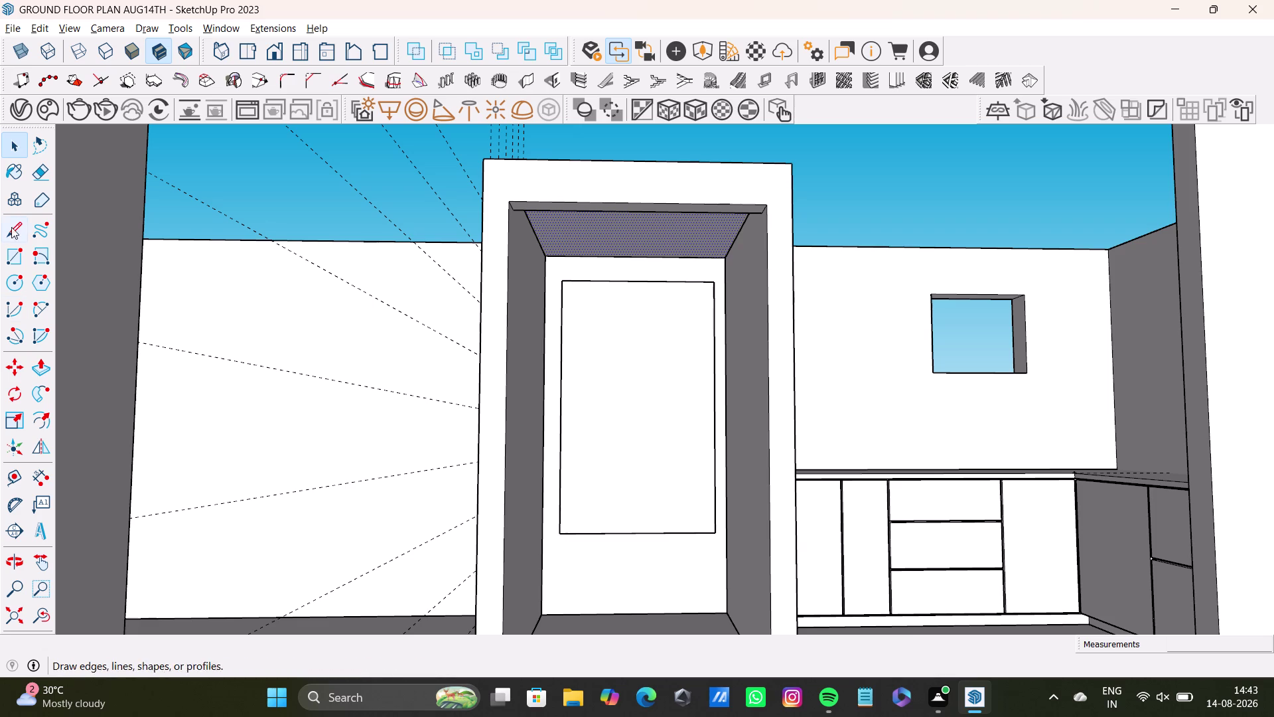
Cancel a stray rectangle and zoom in on the inset door panel.
click(10, 254)
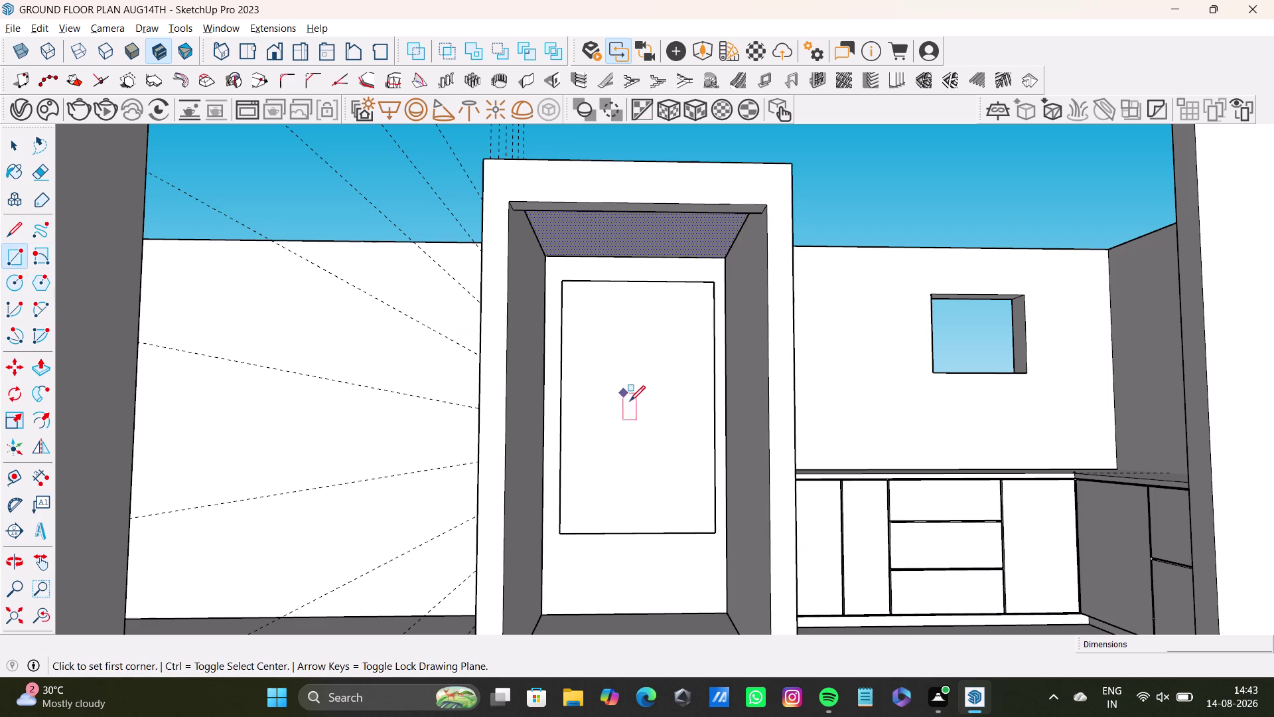
click(627, 399)
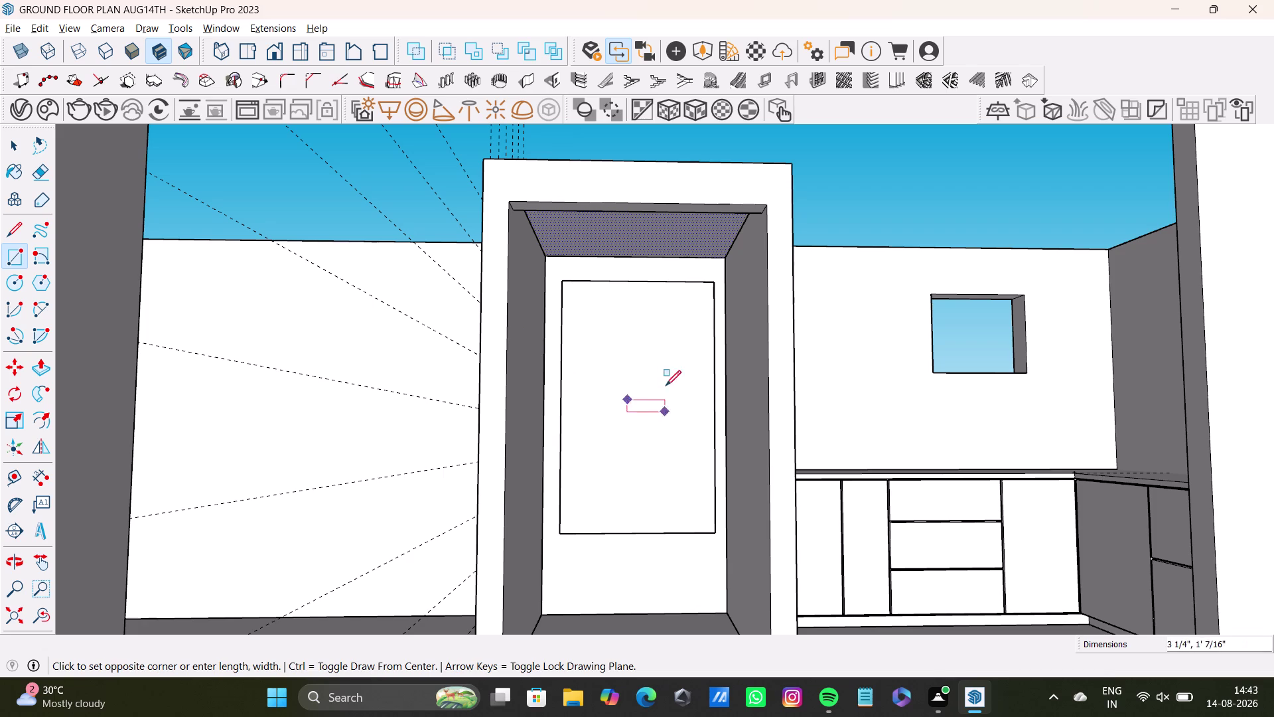
key(space)
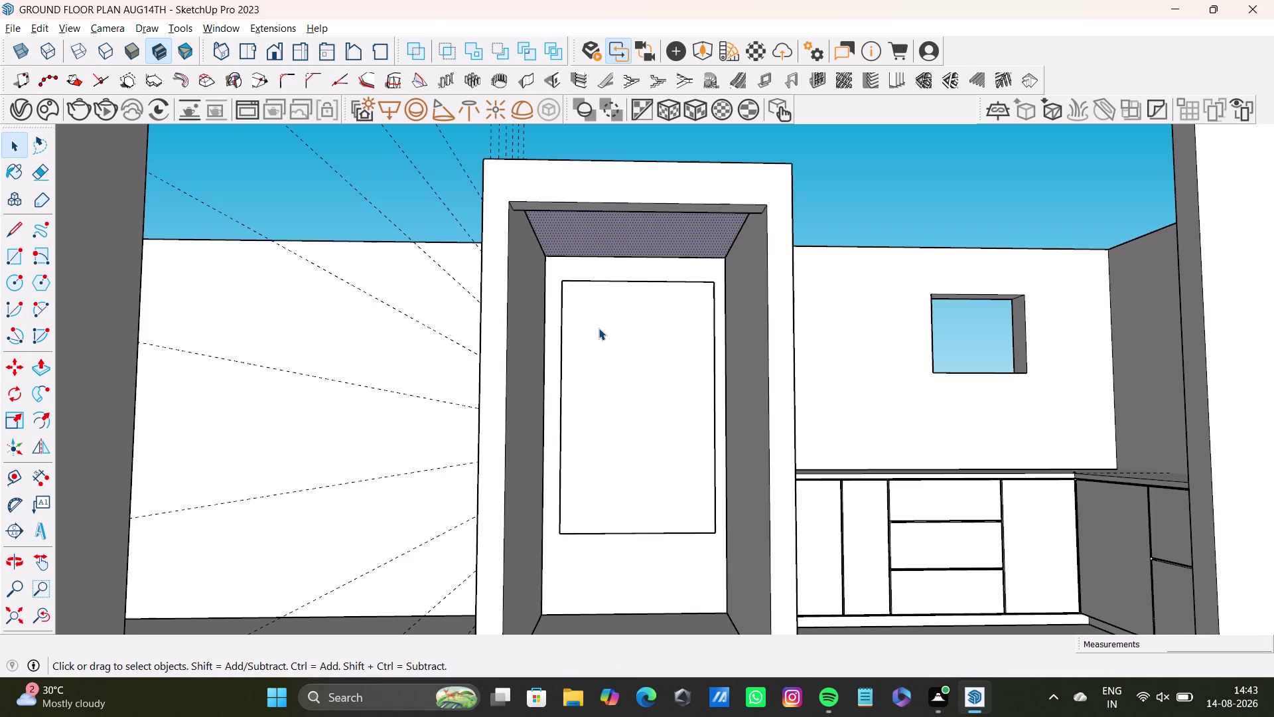
middle_drag(564, 302, 519, 345)
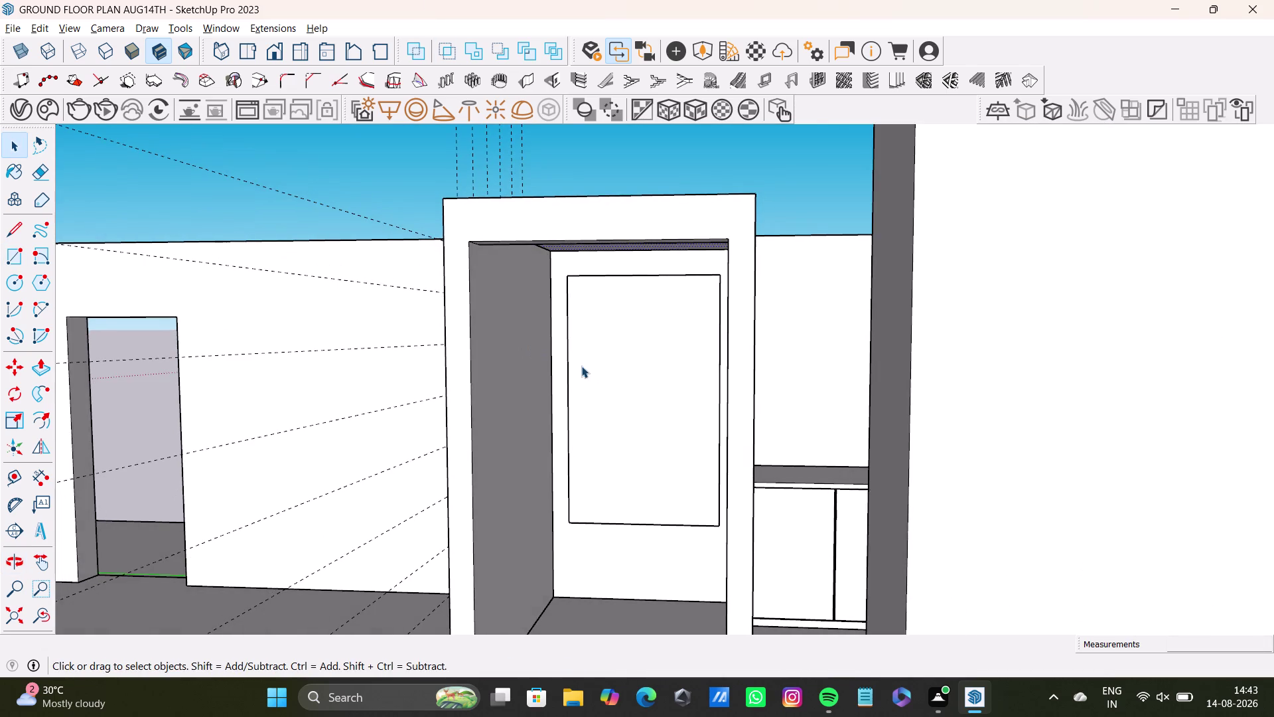
scroll(up, 3)
middle_drag(588, 373, 600, 336)
middle_drag(666, 376, 704, 300)
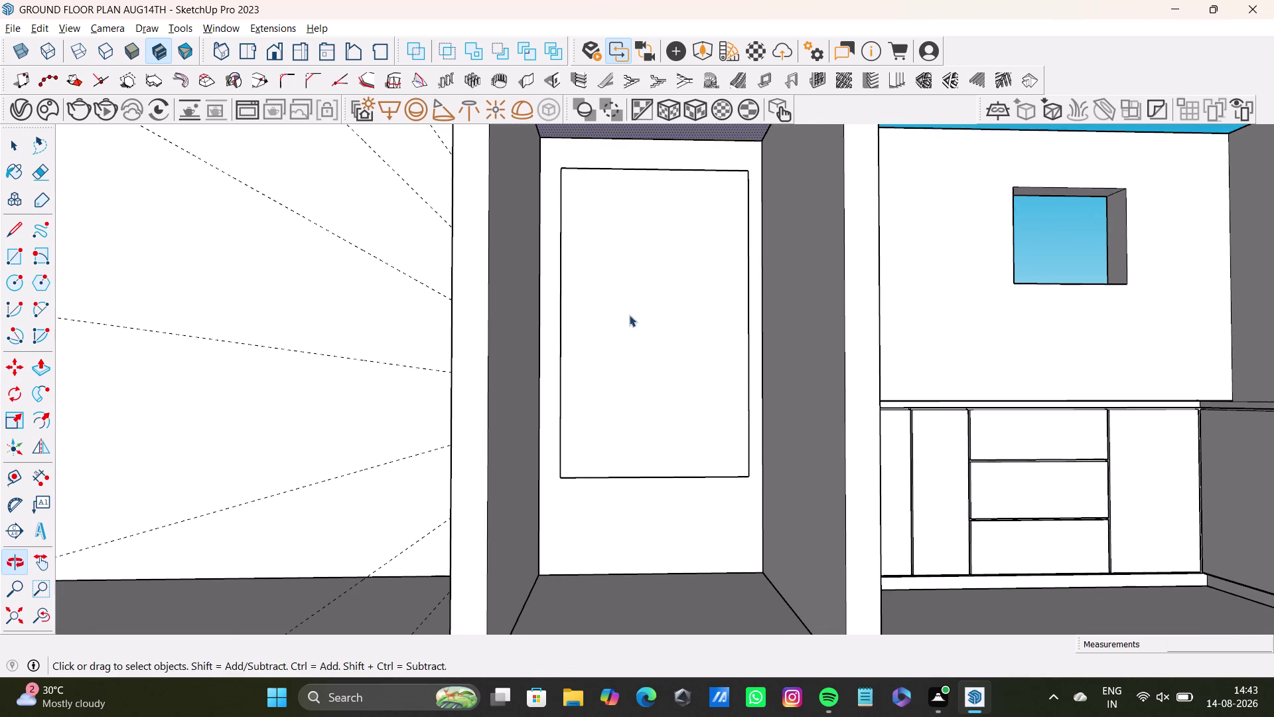
Try a first 2 Point Arc across the panel's top-left corner, then undo it.
click(19, 264)
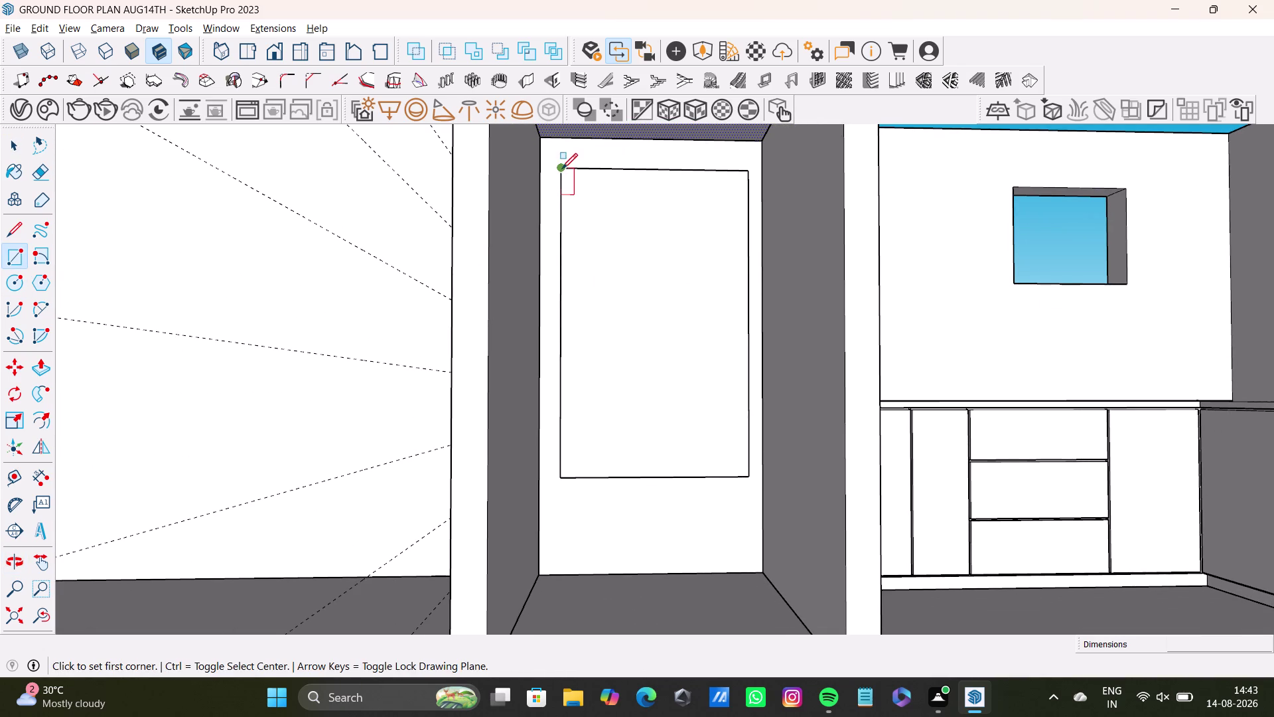
key(space)
click(39, 307)
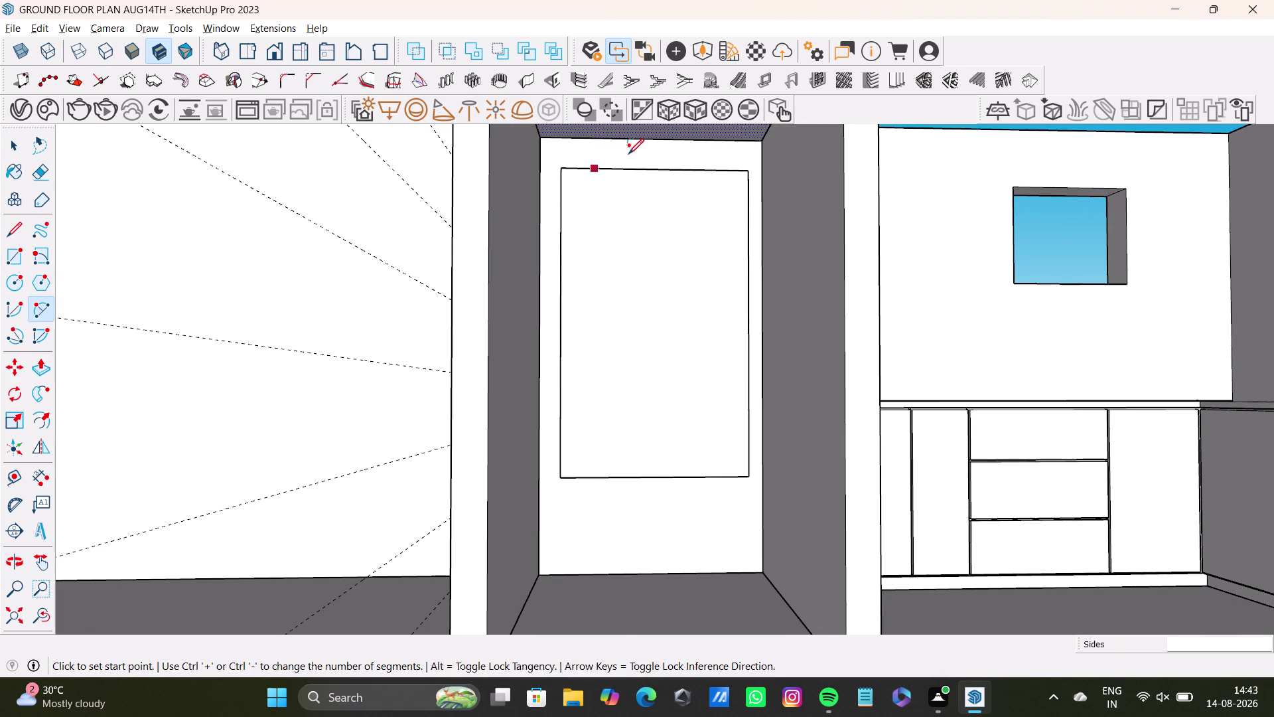
click(599, 170)
click(564, 217)
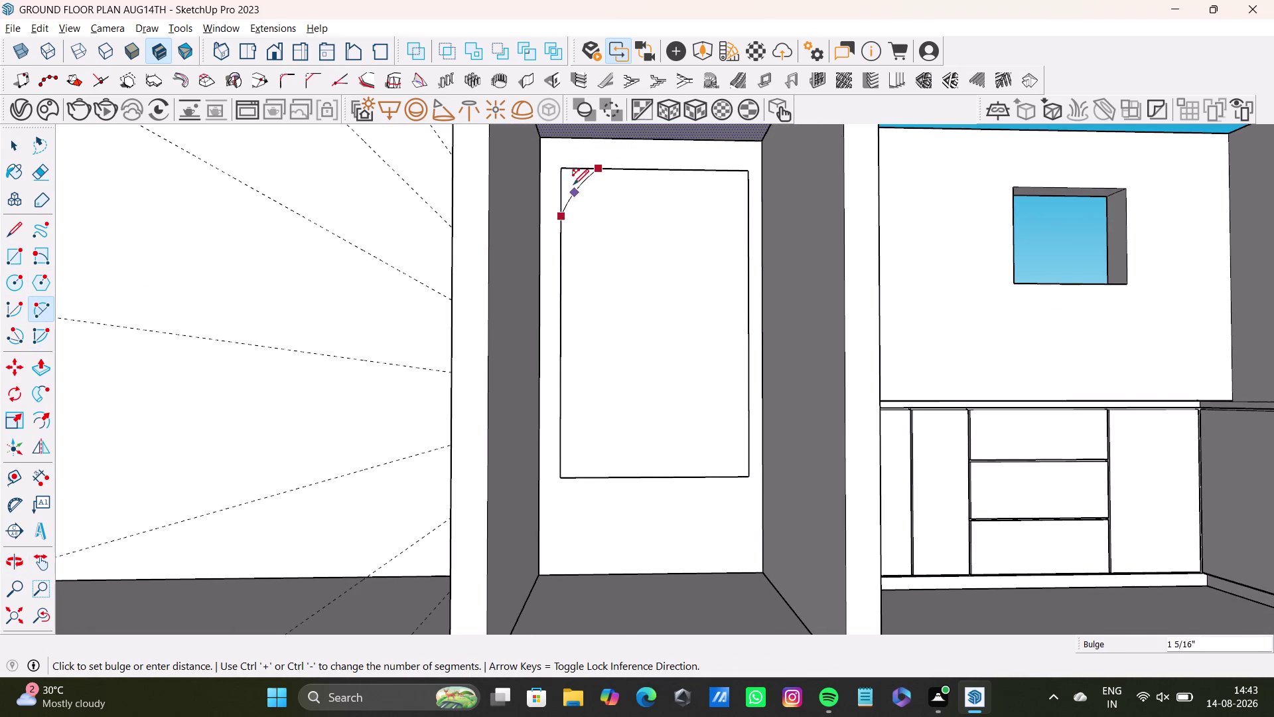
click(574, 185)
key(space)
key(ctrl+z)
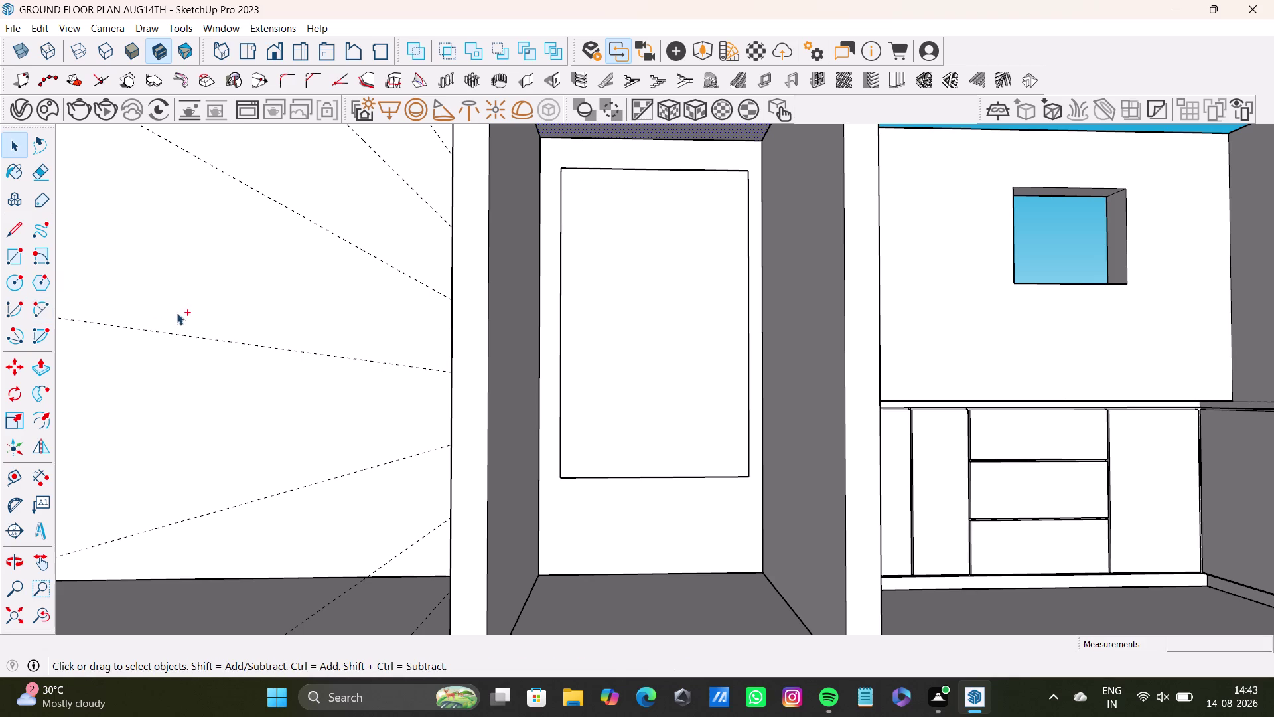
Draw a larger top-left corner arc and try a top-right one, then undo the oversized arc.
click(39, 308)
click(623, 171)
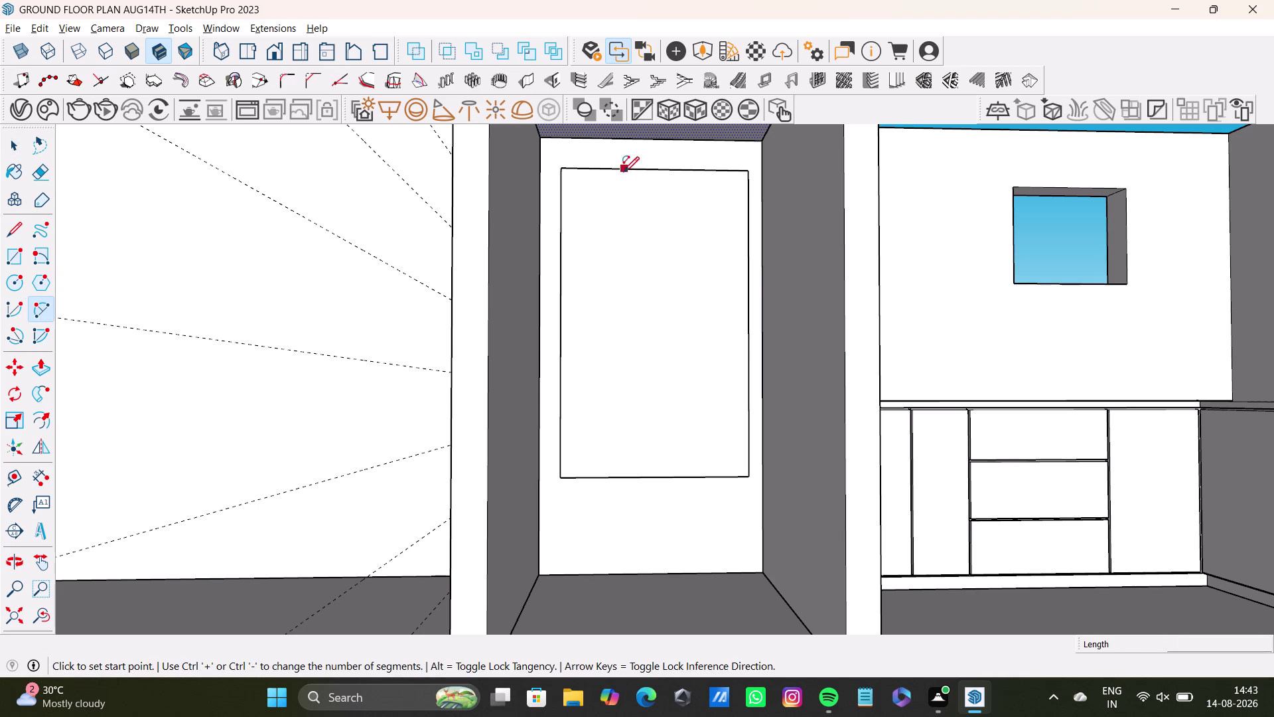
click(564, 232)
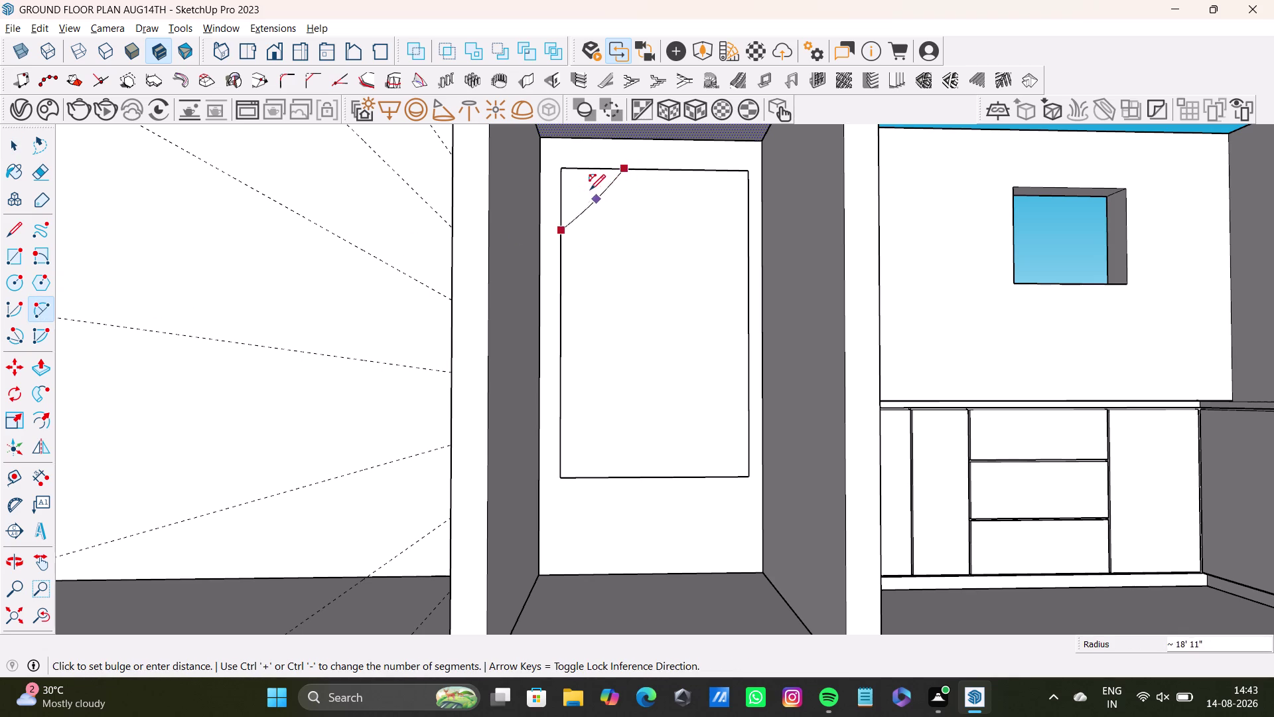
click(583, 187)
key(space)
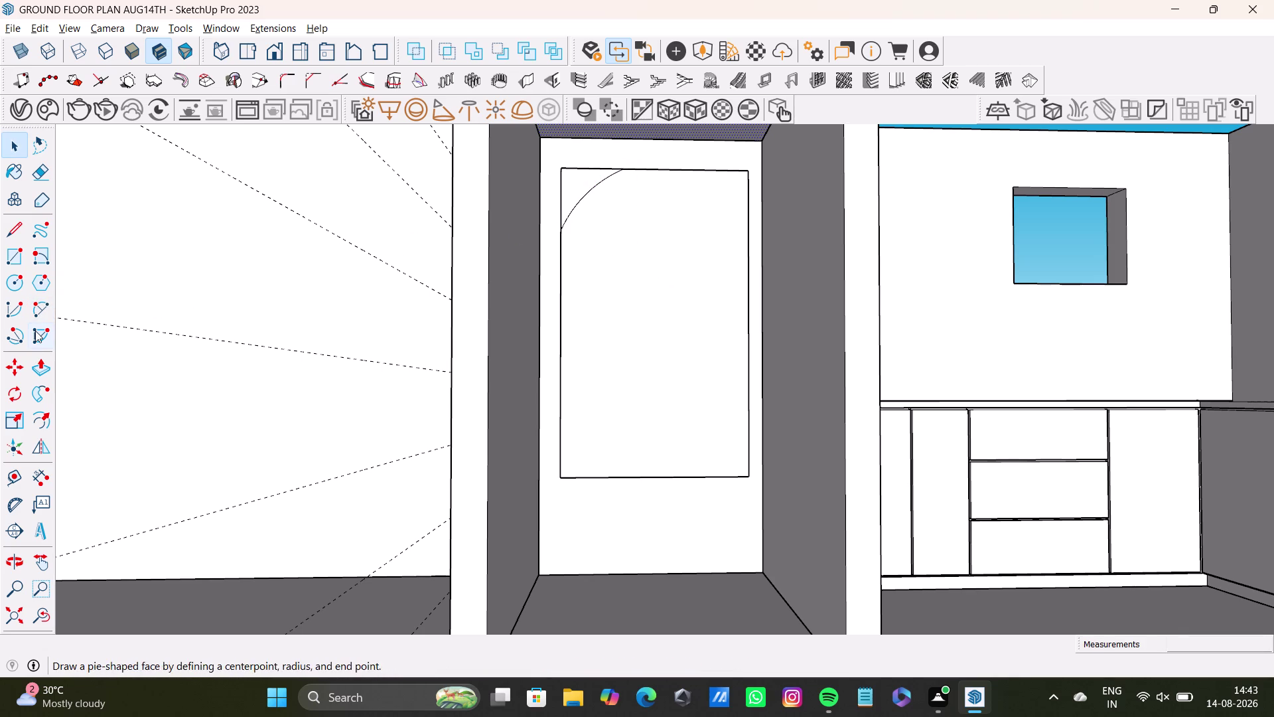
click(35, 304)
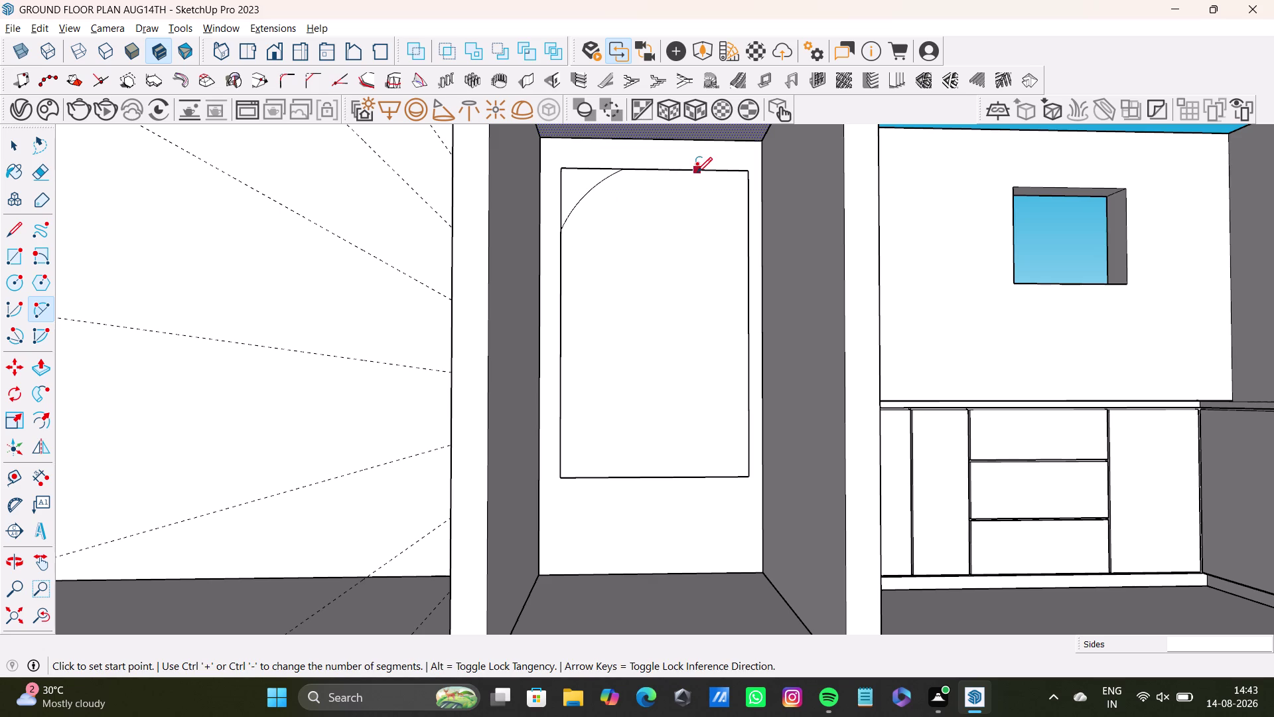
click(689, 173)
click(747, 238)
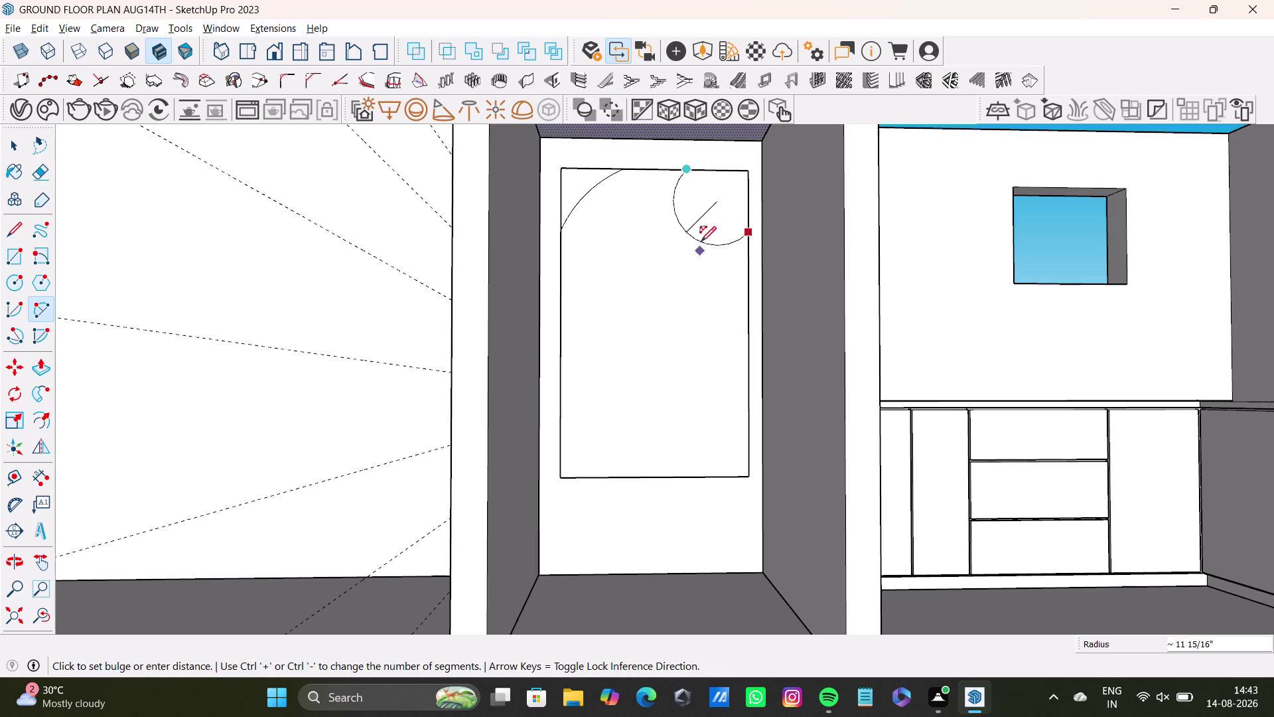
key(space)
key(ctrl+z)
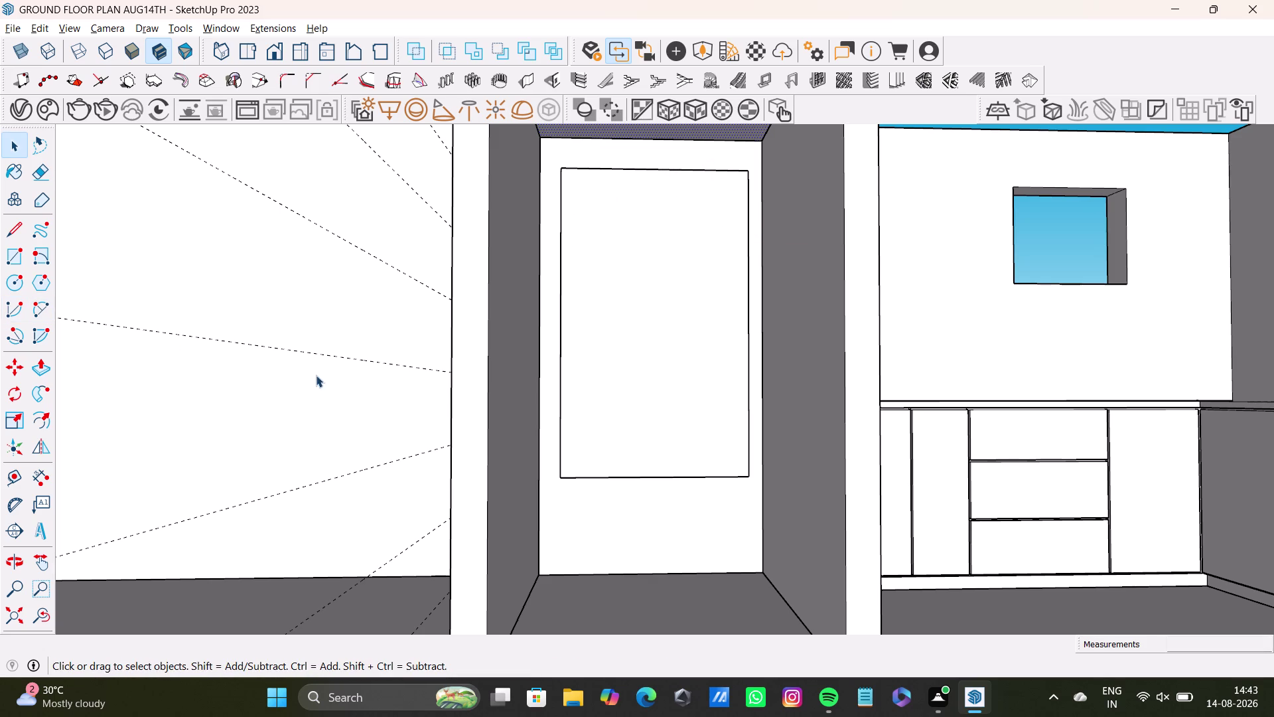
Draw a smaller arc just below the panel's top-left corner.
click(43, 306)
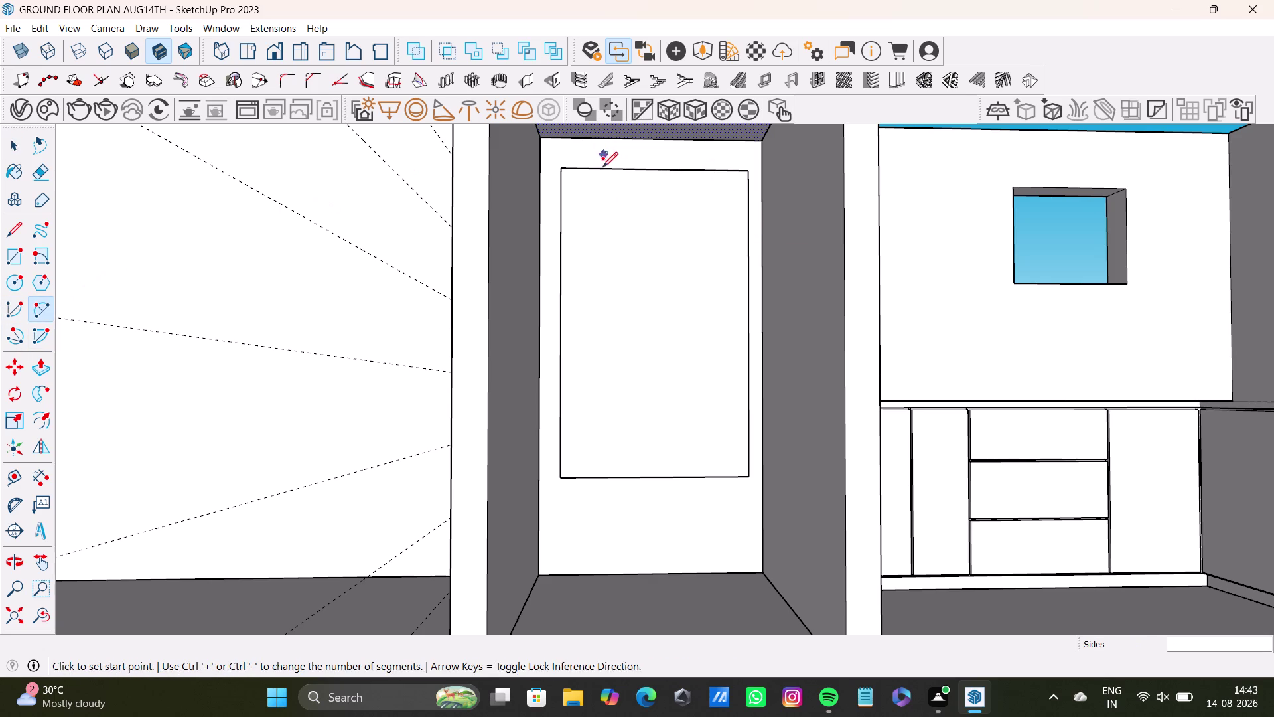
click(588, 170)
click(560, 202)
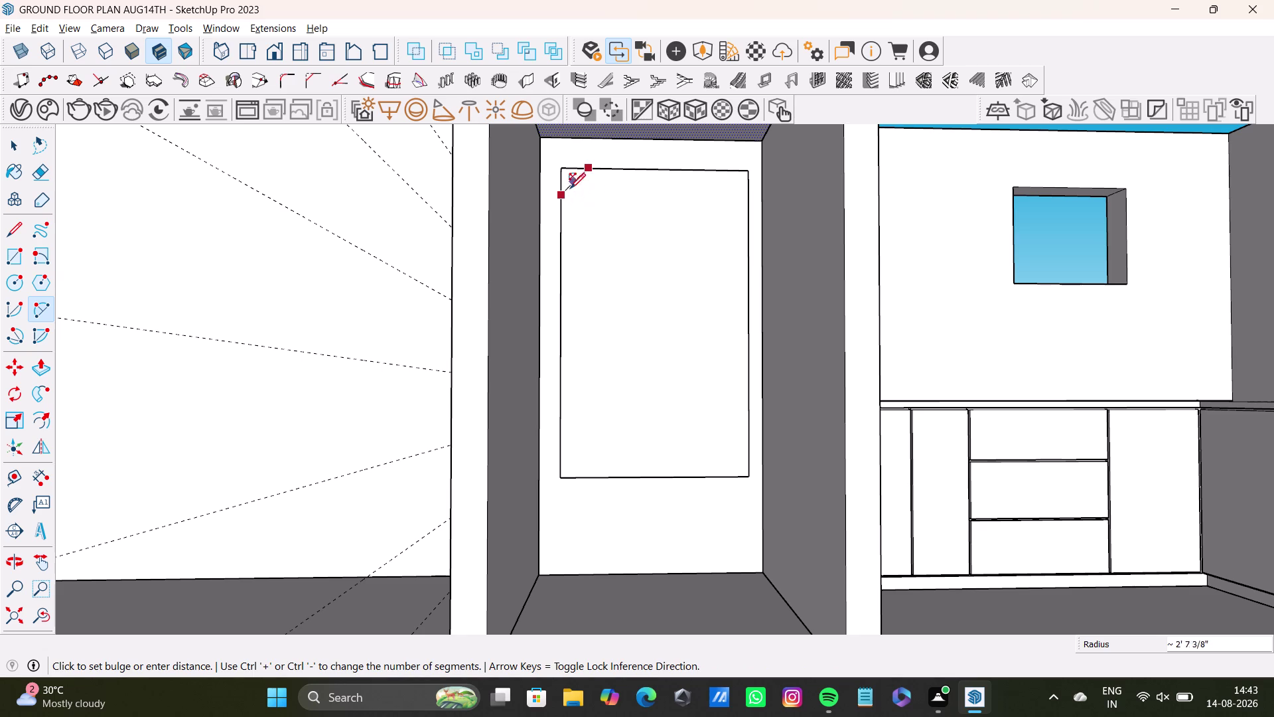
click(565, 186)
key(space)
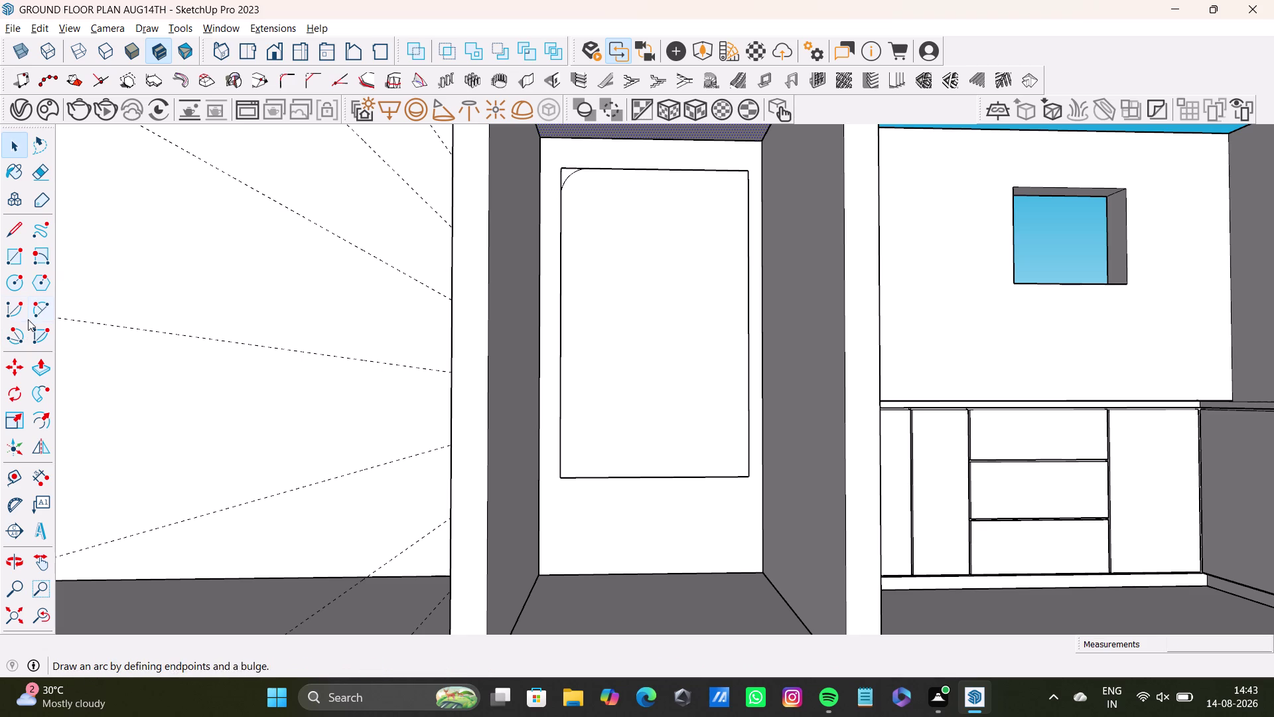
Try an arc at the panel's top-right corner and cancel it.
click(31, 317)
click(714, 170)
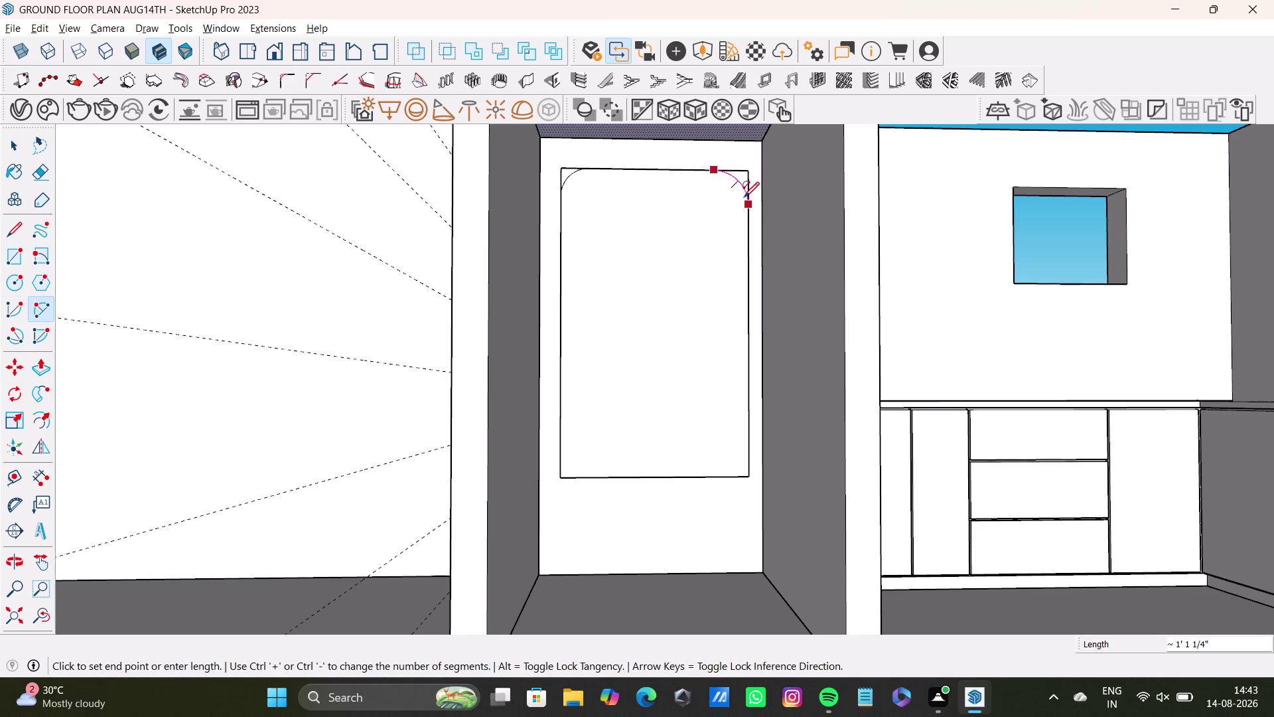
click(746, 198)
key(space)
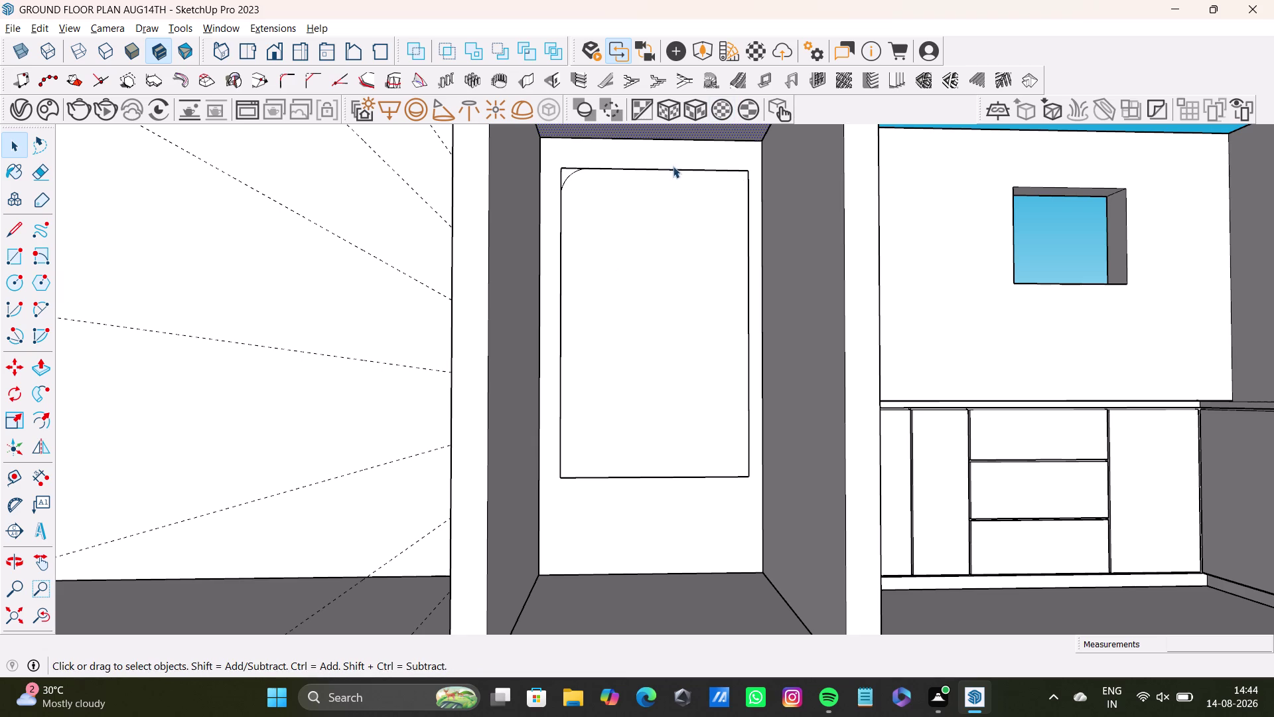
scroll(up, 3)
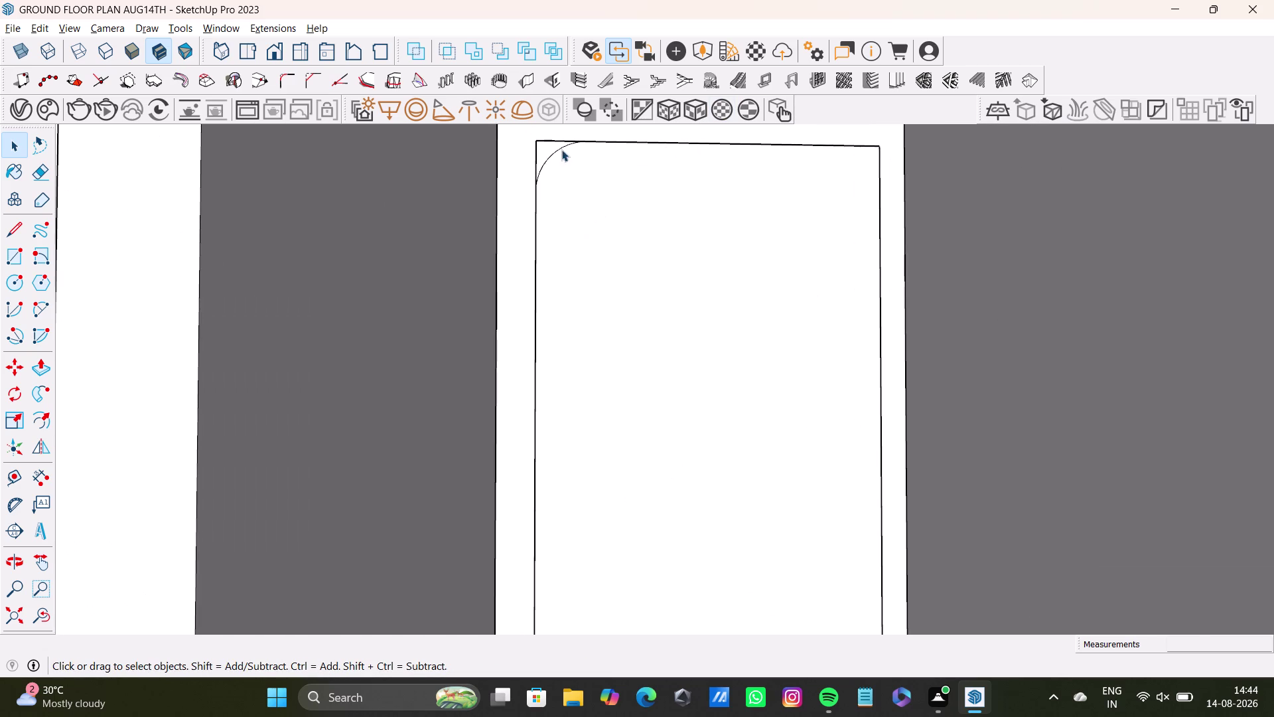
Delete the small corner arc and re-centre the view on the doorway niche.
click(556, 153)
key(Delete)
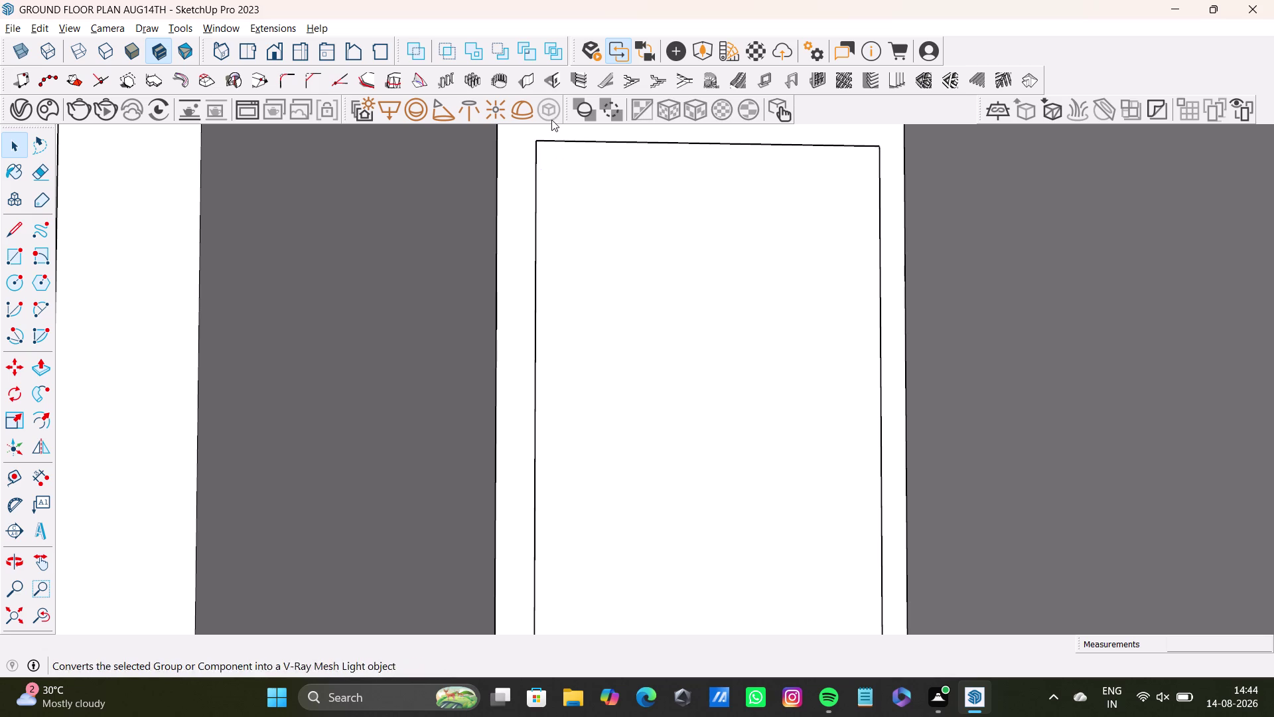
scroll(down, 3)
middle_drag(302, 416, 325, 316)
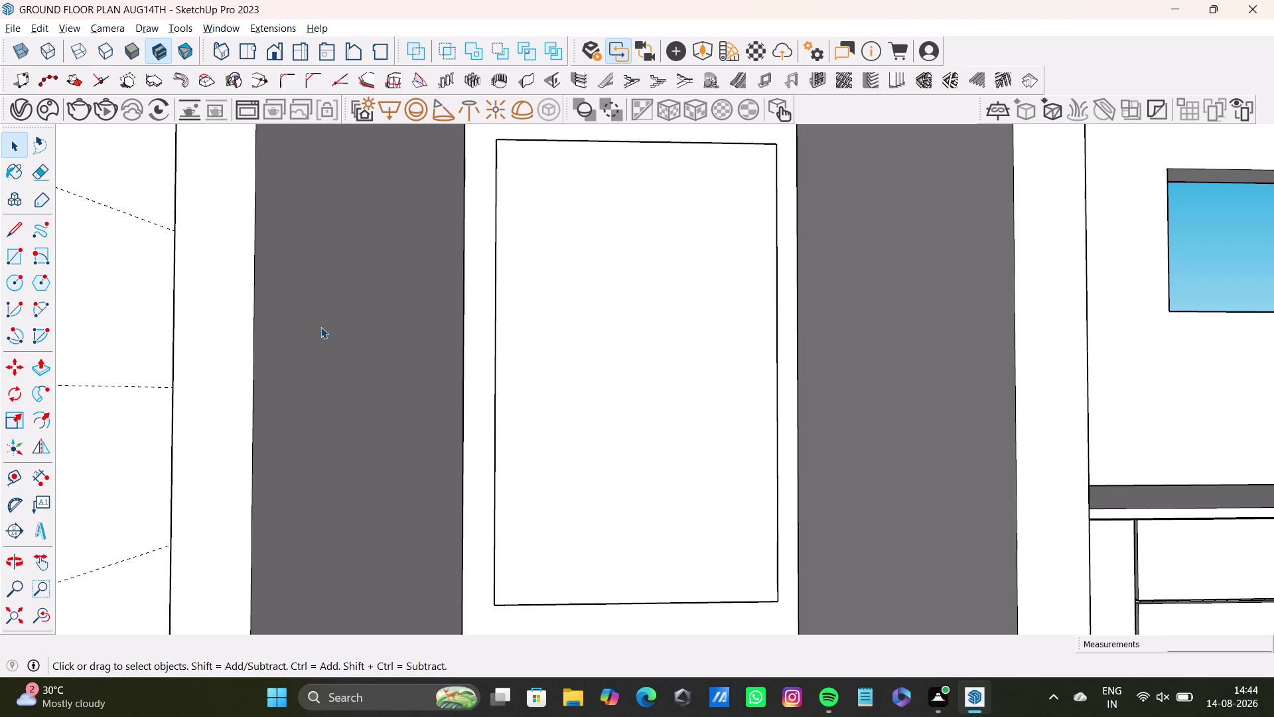
scroll(down, 3)
scroll(down, 3)
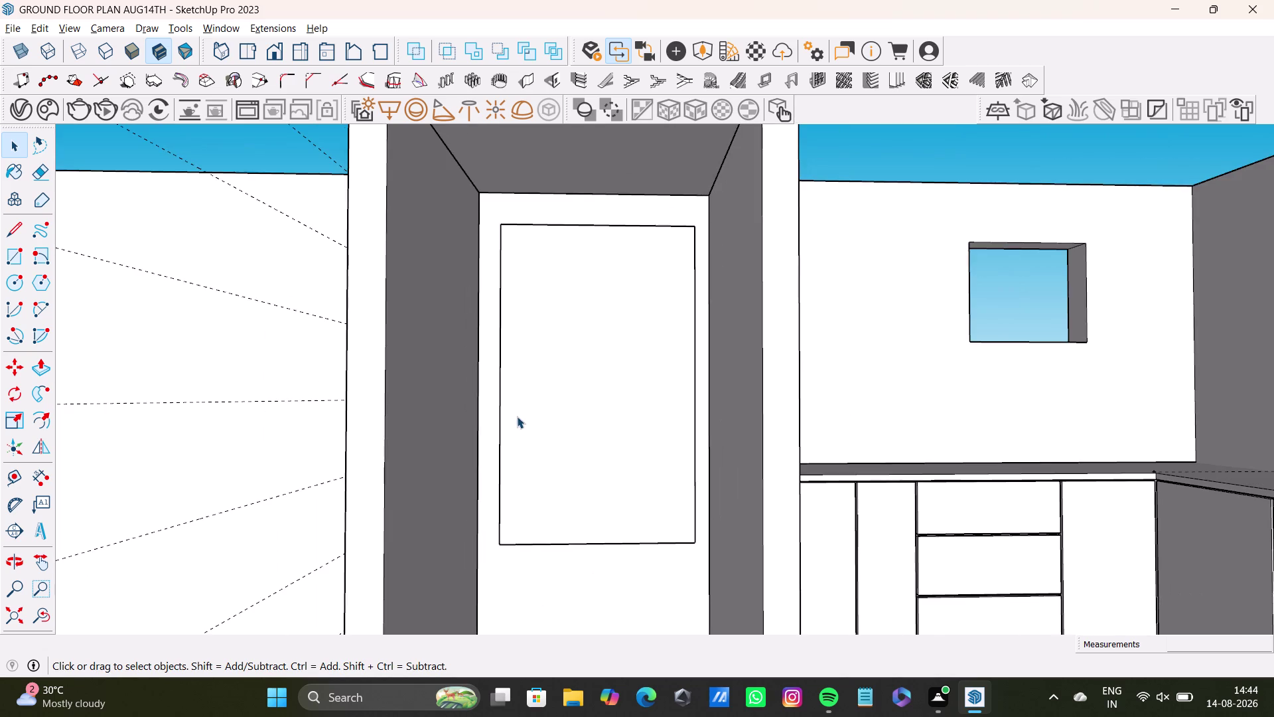
middle_drag(517, 416, 498, 421)
scroll(down, 3)
middle_drag(514, 425, 536, 435)
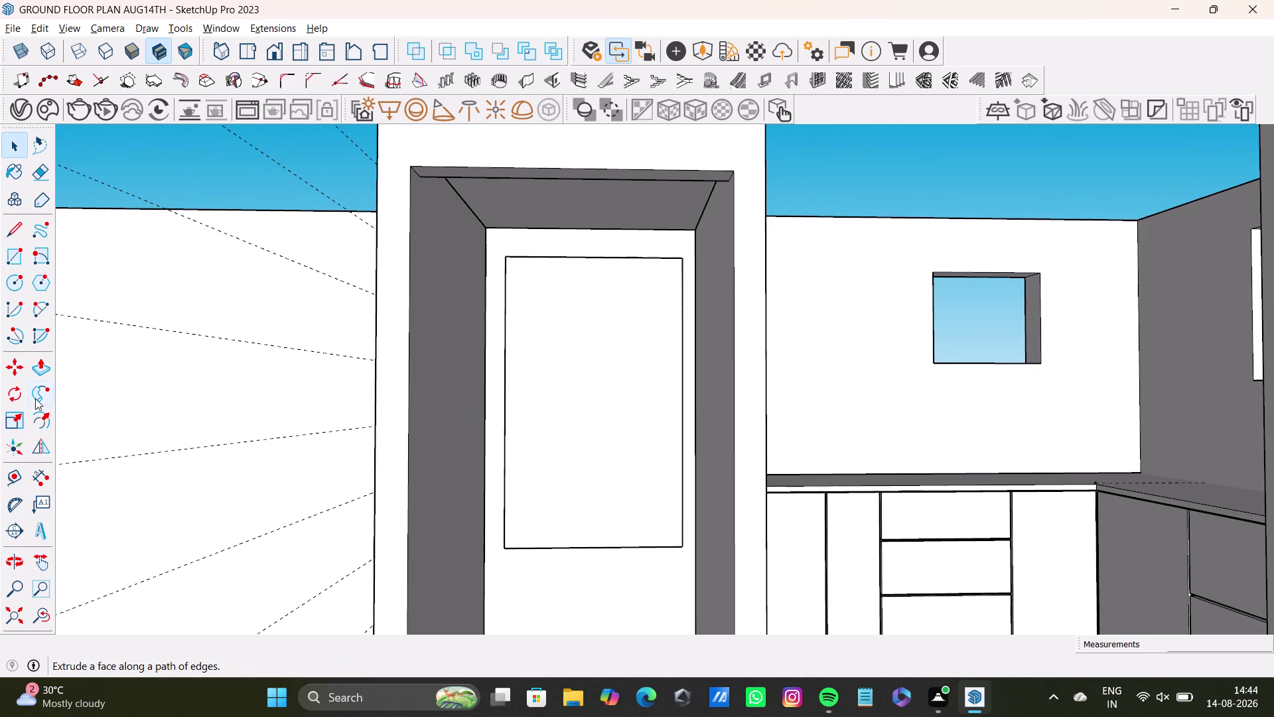
Offset the inset door panel's edges inward to create a framed border.
click(38, 421)
click(569, 407)
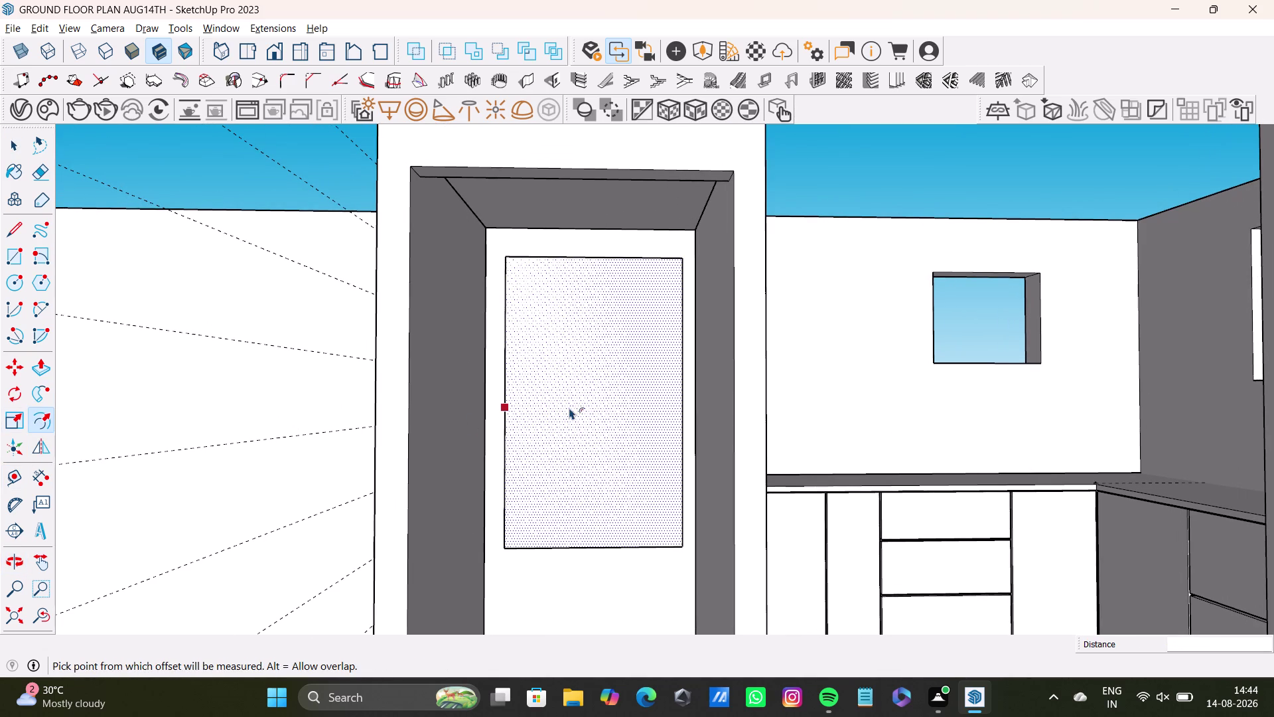
click(529, 460)
key(space)
Orbit and zoom to look up into the niche interior above the panel.
middle_drag(567, 484, 578, 501)
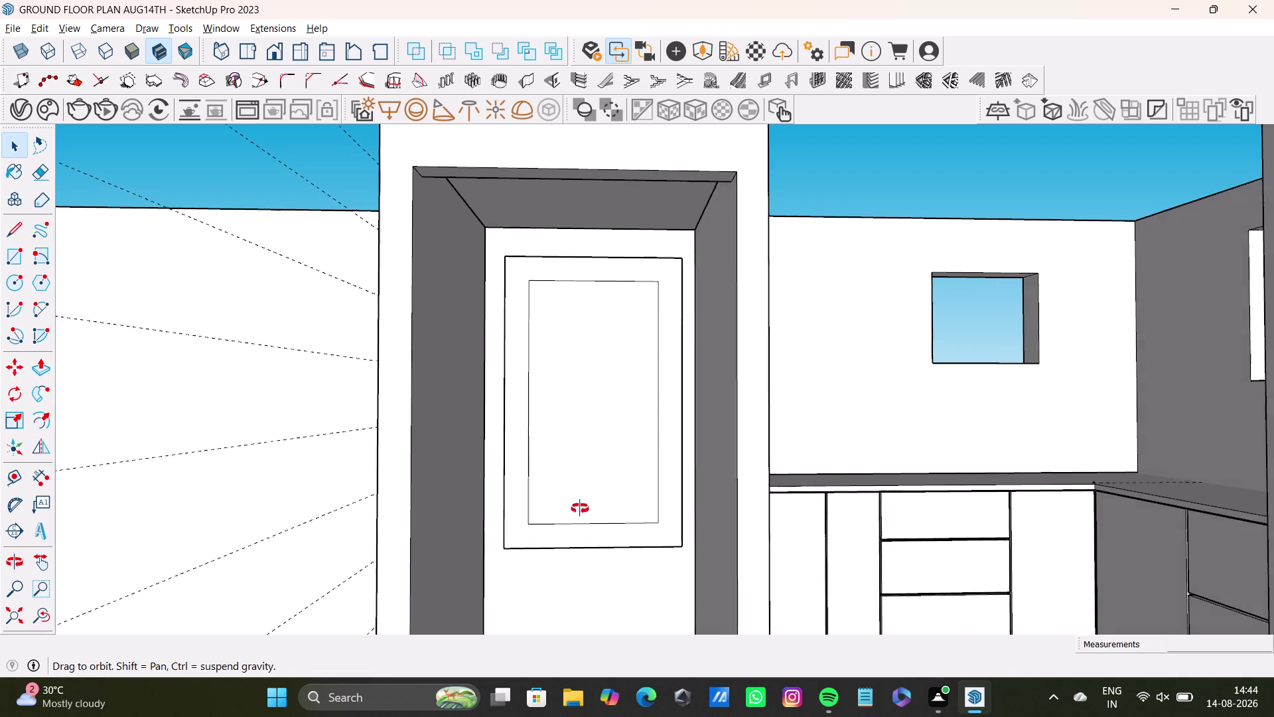
middle_drag(578, 500, 585, 570)
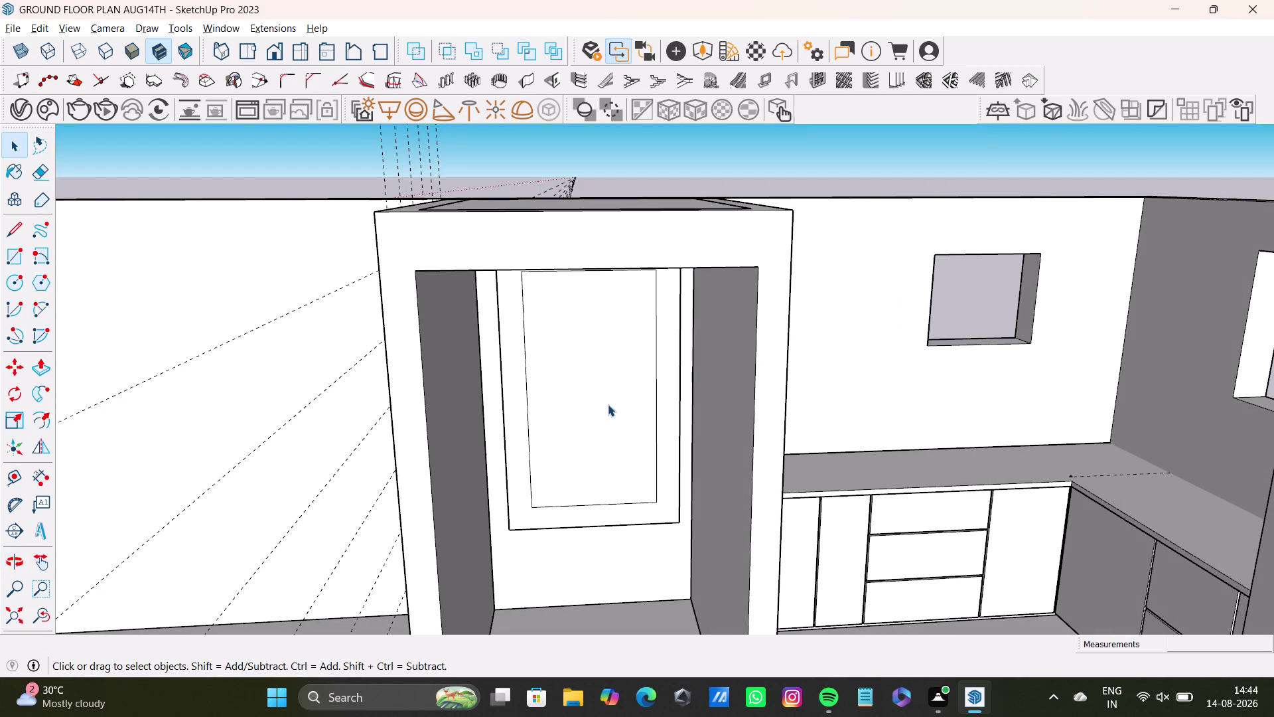
key(space)
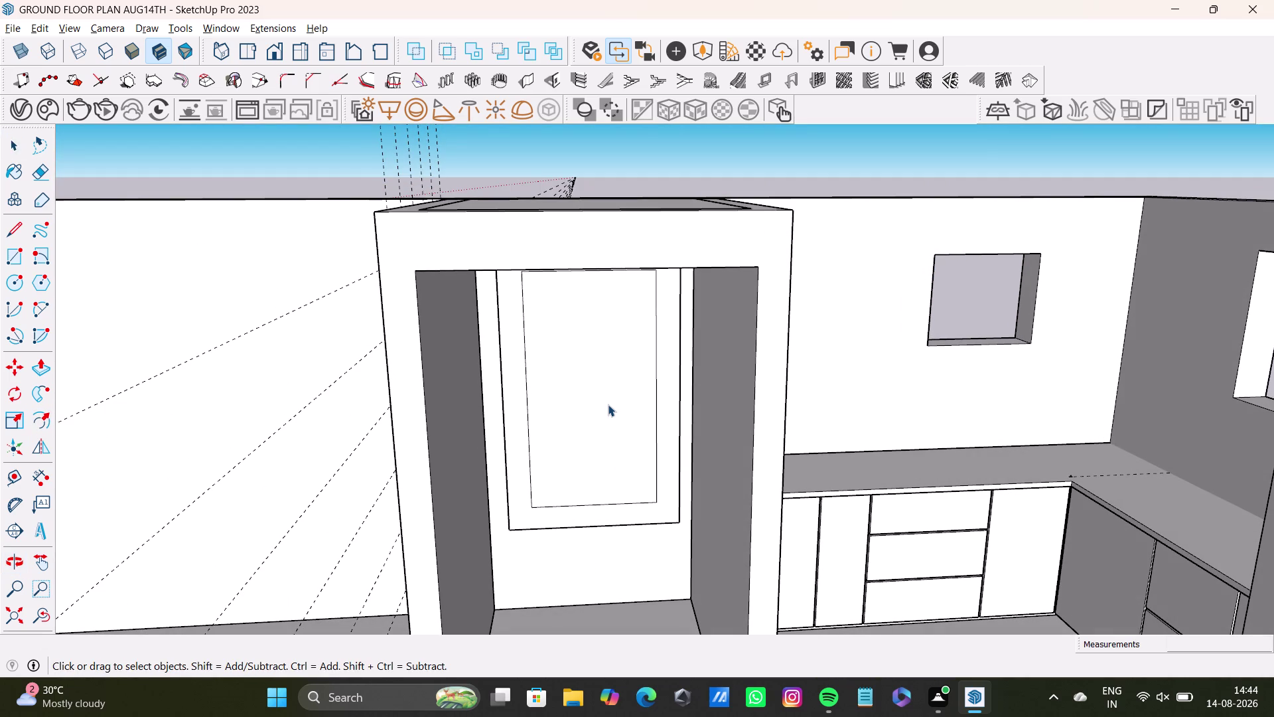
scroll(down, 3)
middle_drag(611, 515, 611, 594)
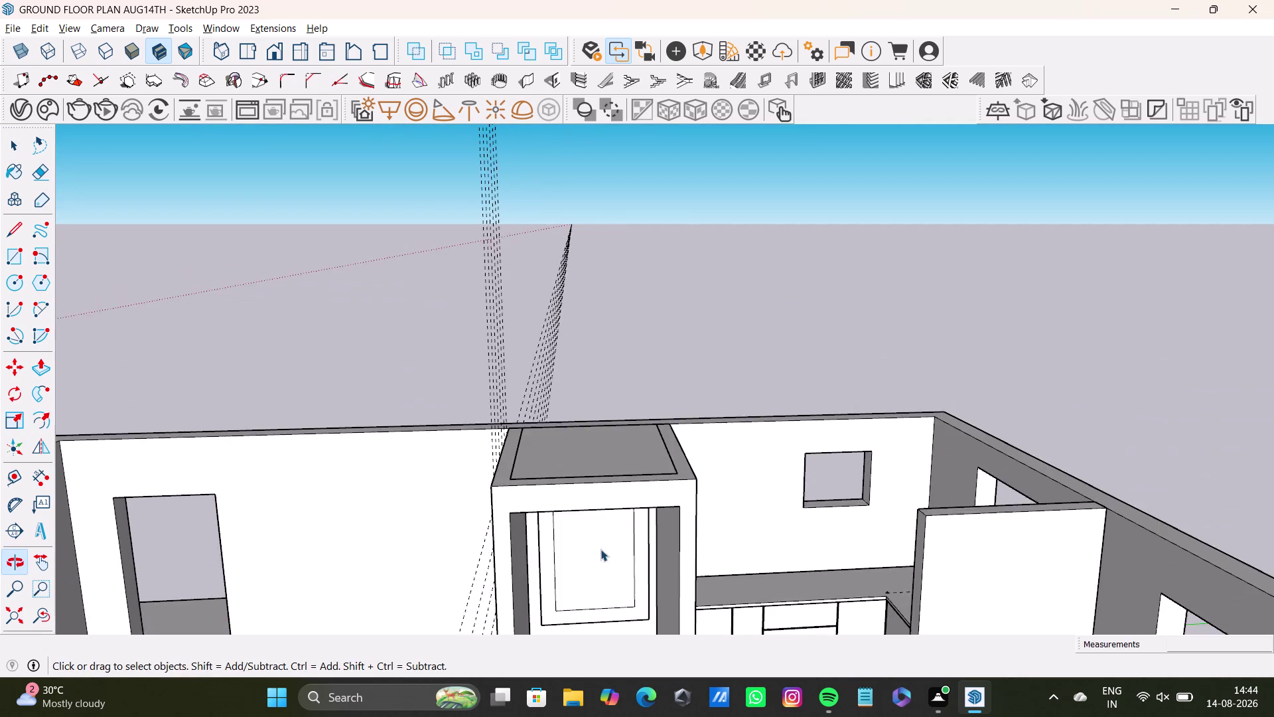
scroll(up, 3)
middle_drag(596, 511, 590, 397)
scroll(up, 3)
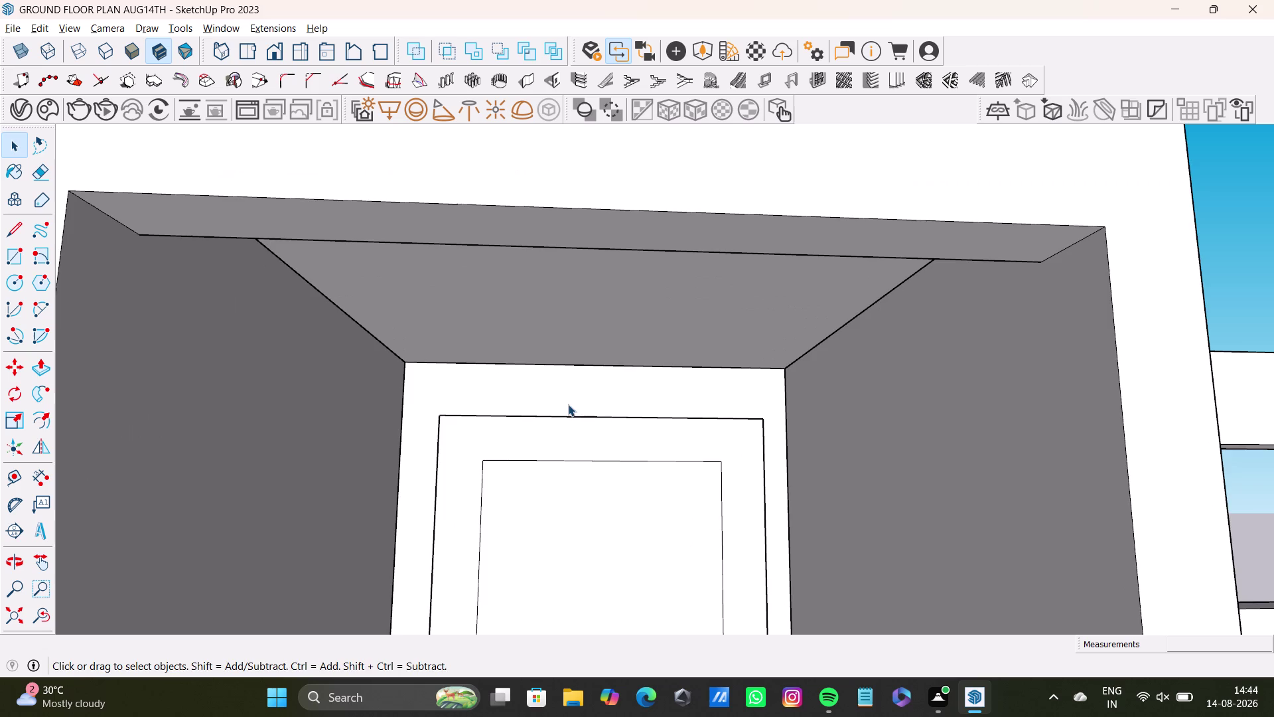
Draw a thin rectangle across the top of the niche's back wall.
middle_drag(568, 404, 587, 379)
click(11, 257)
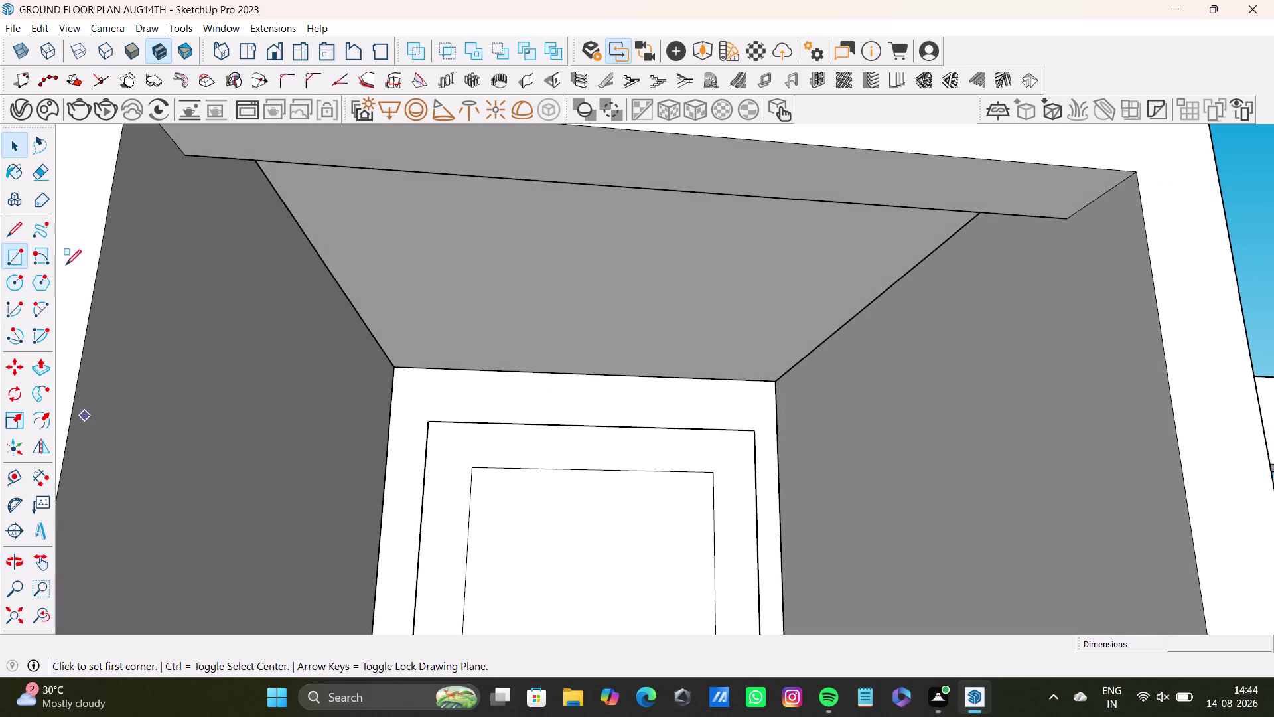
drag(414, 376, 439, 377)
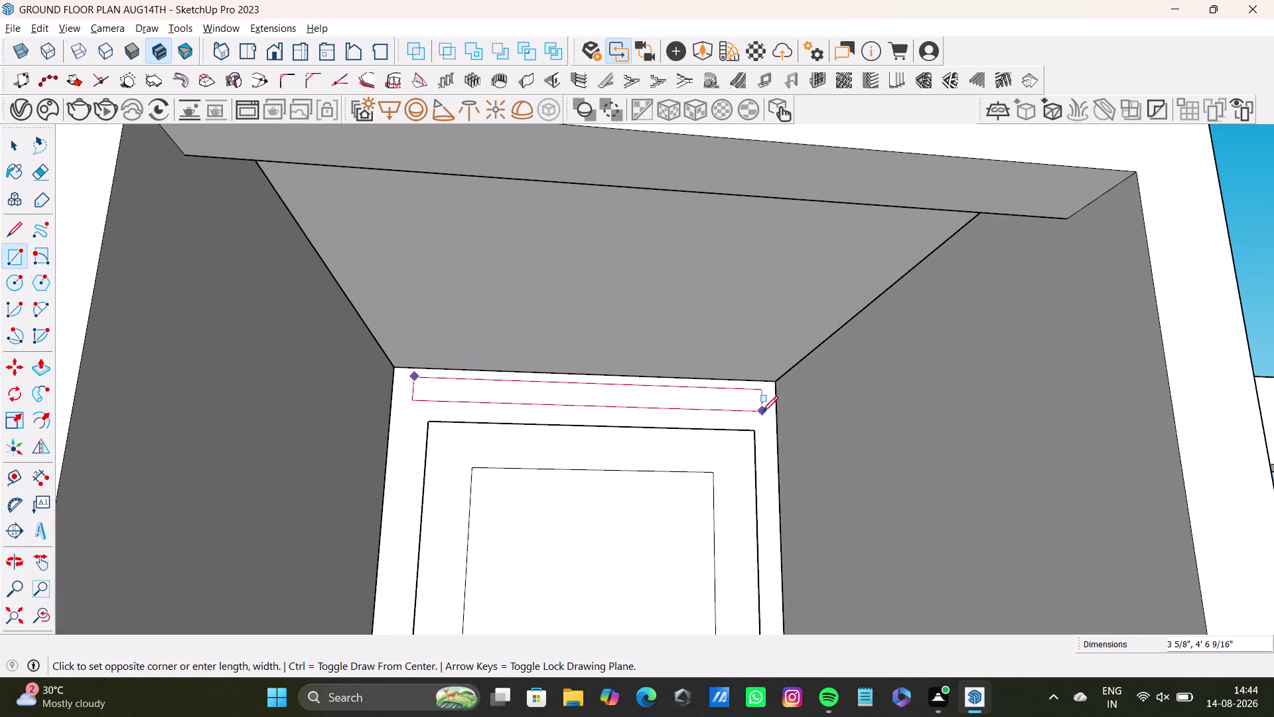
click(763, 412)
key(space)
click(514, 387)
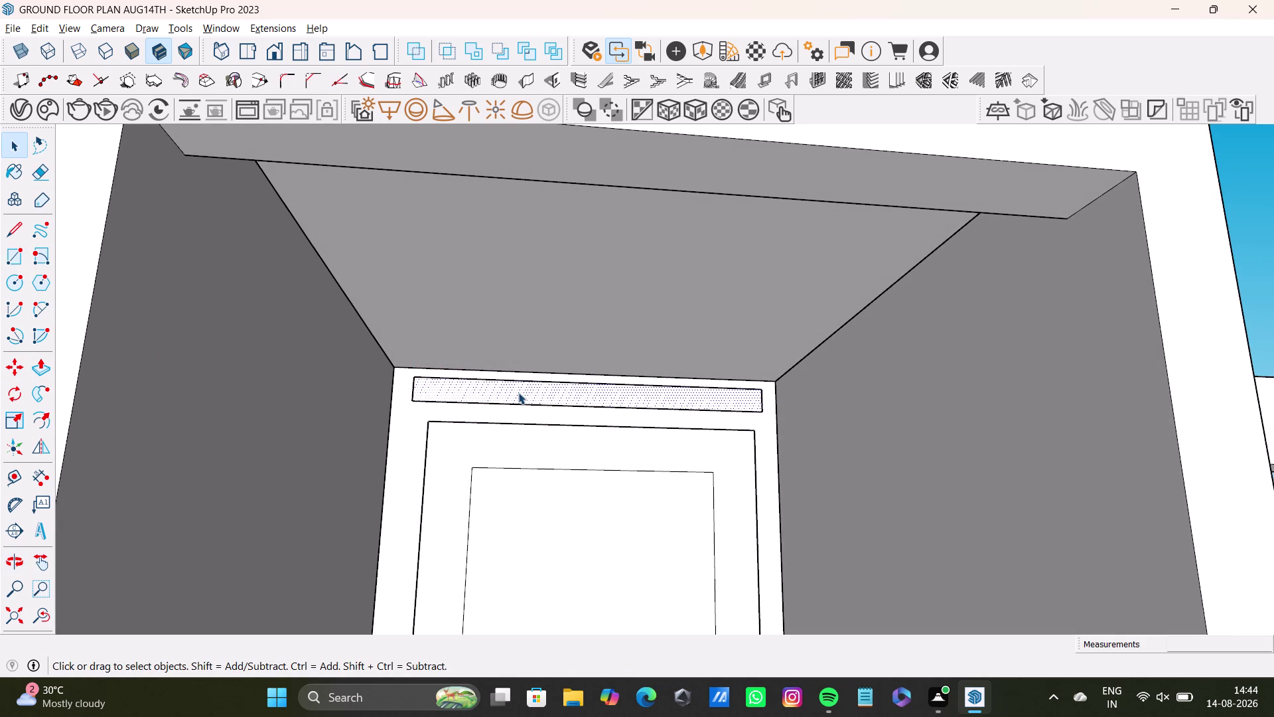
Push/Pull the thin strip outward from the wall, then undo that extrusion.
key(p)
drag(518, 392, 552, 399)
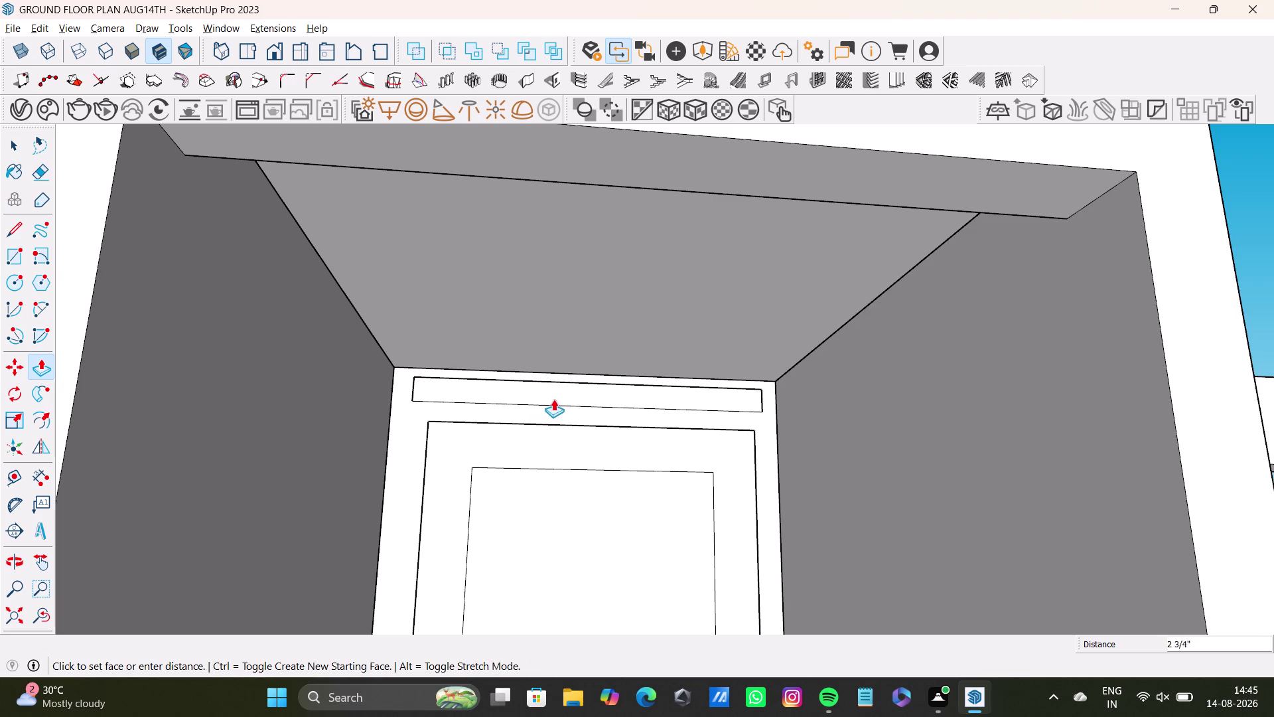
drag(552, 398, 568, 400)
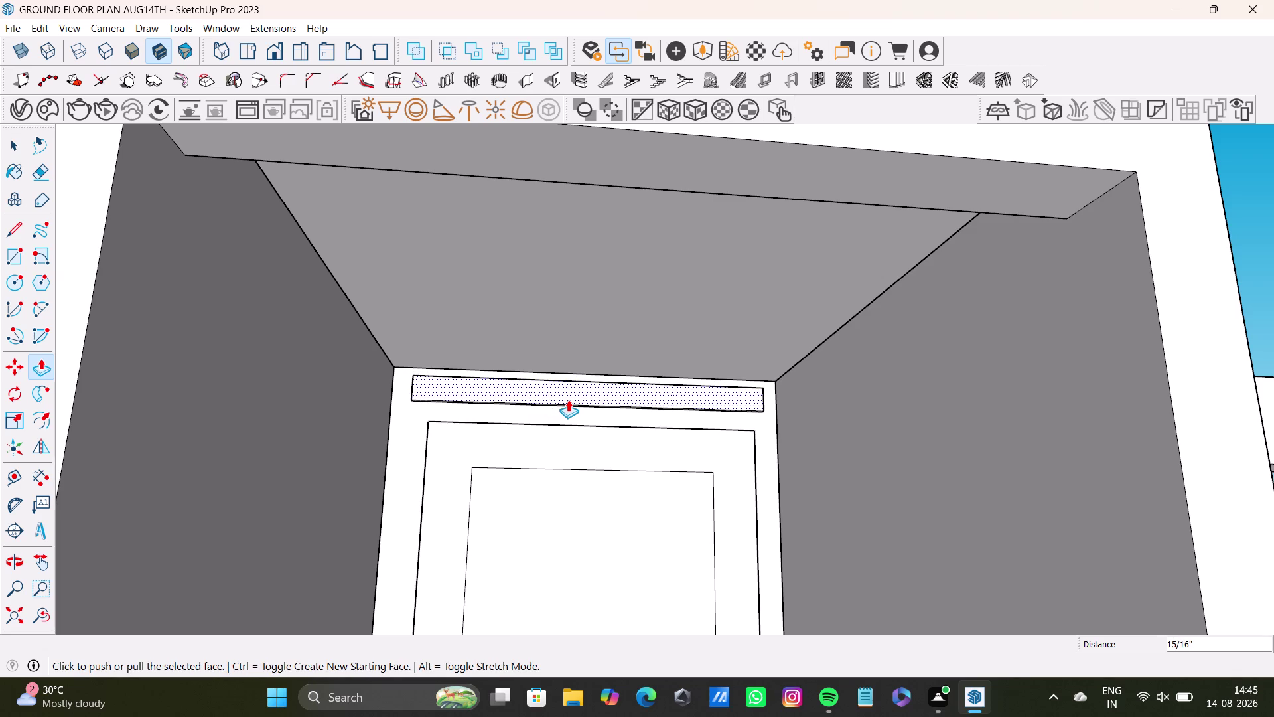
middle_drag(570, 425, 568, 465)
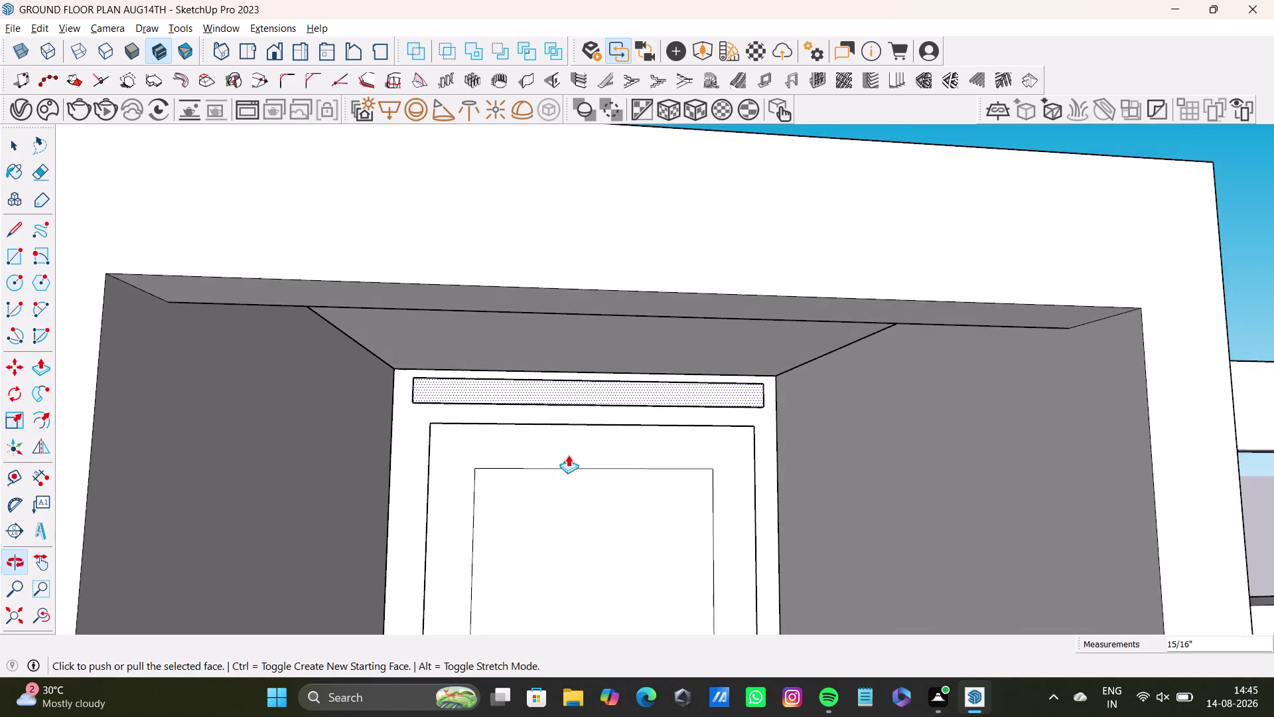
scroll(up, 3)
middle_drag(596, 425, 520, 424)
scroll(up, 3)
drag(594, 373, 455, 398)
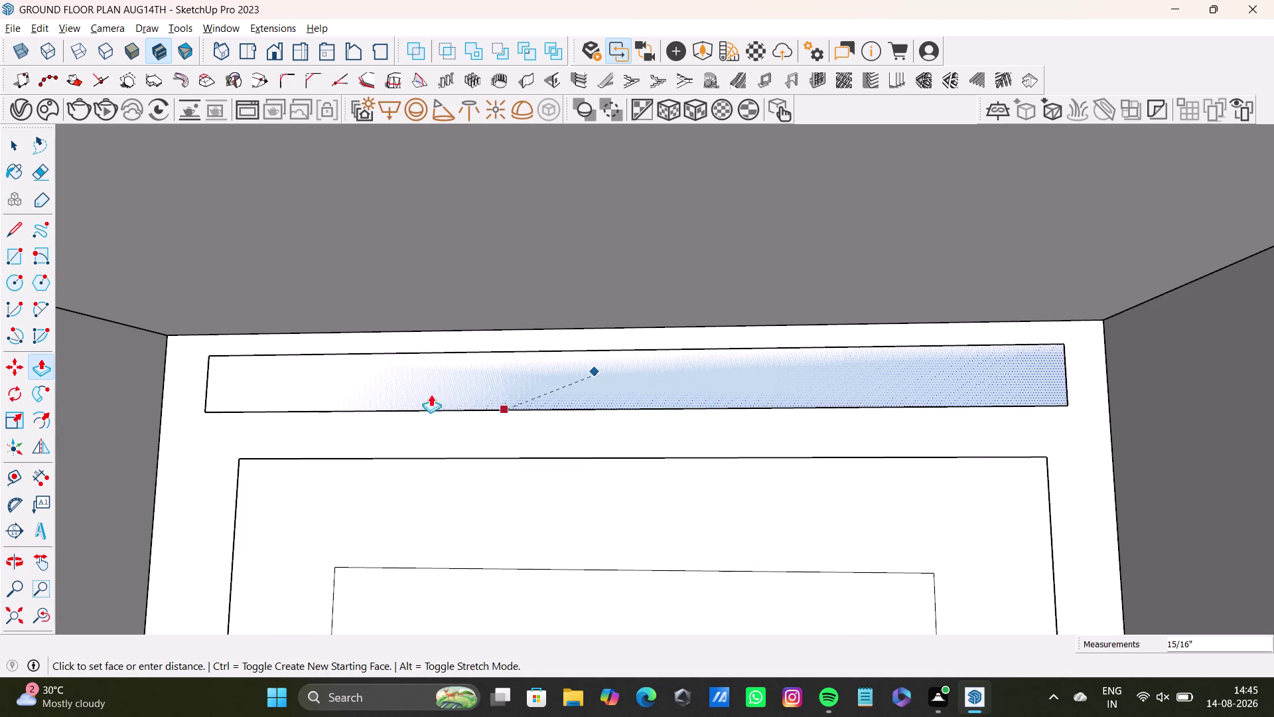
drag(455, 398, 414, 393)
key(ctrl+z)
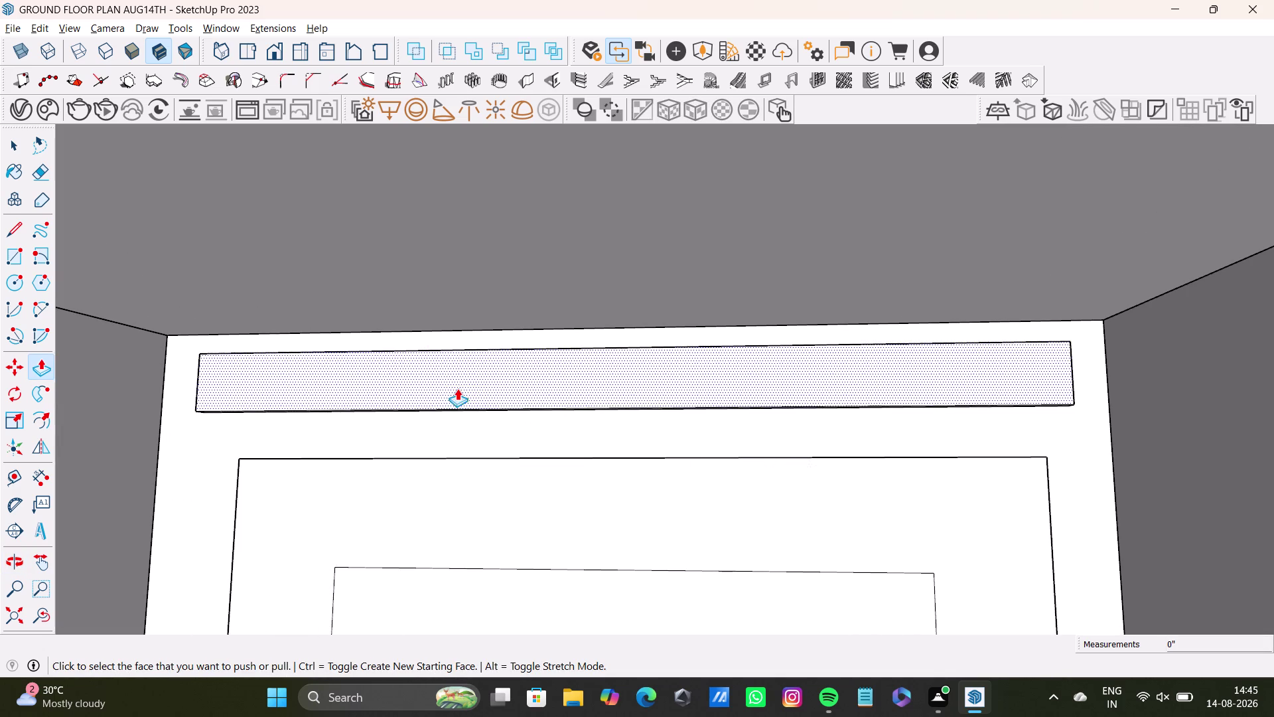
Re-extrude the strip outward and orbit around to check its depth.
click(458, 388)
click(437, 392)
middle_drag(478, 379, 501, 473)
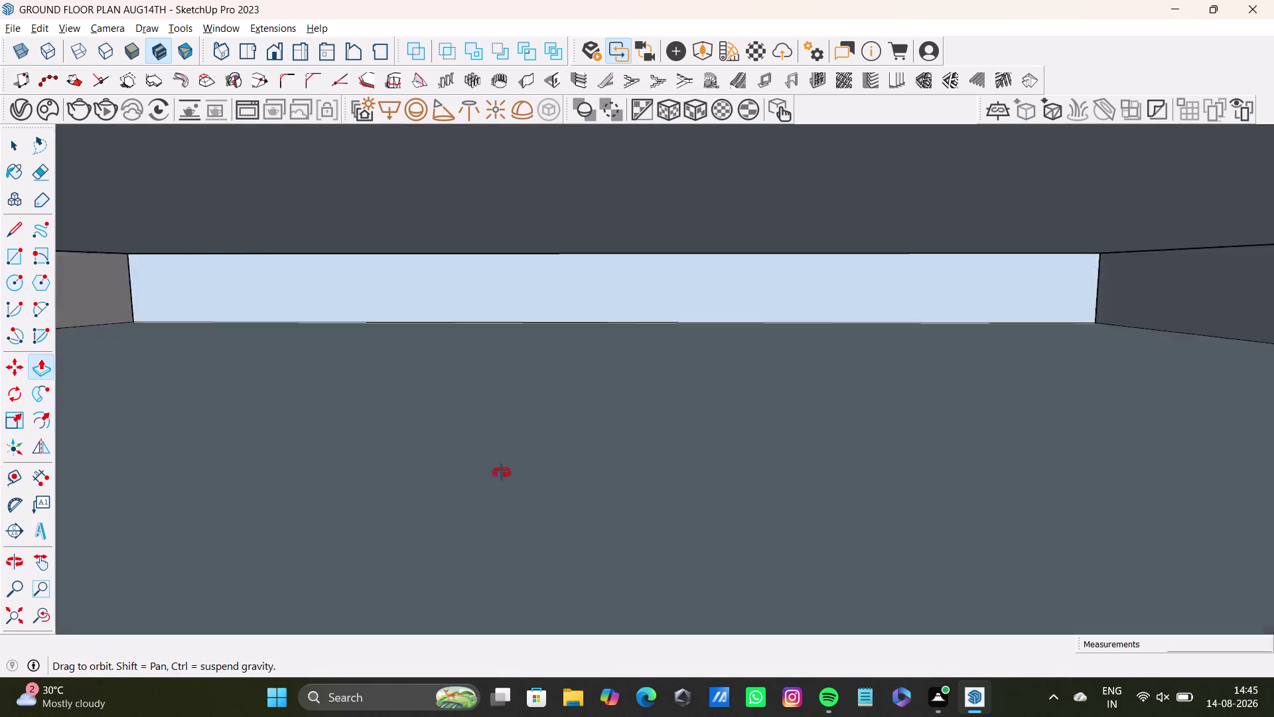
middle_drag(502, 473, 514, 421)
scroll(down, 3)
middle_drag(336, 451, 474, 324)
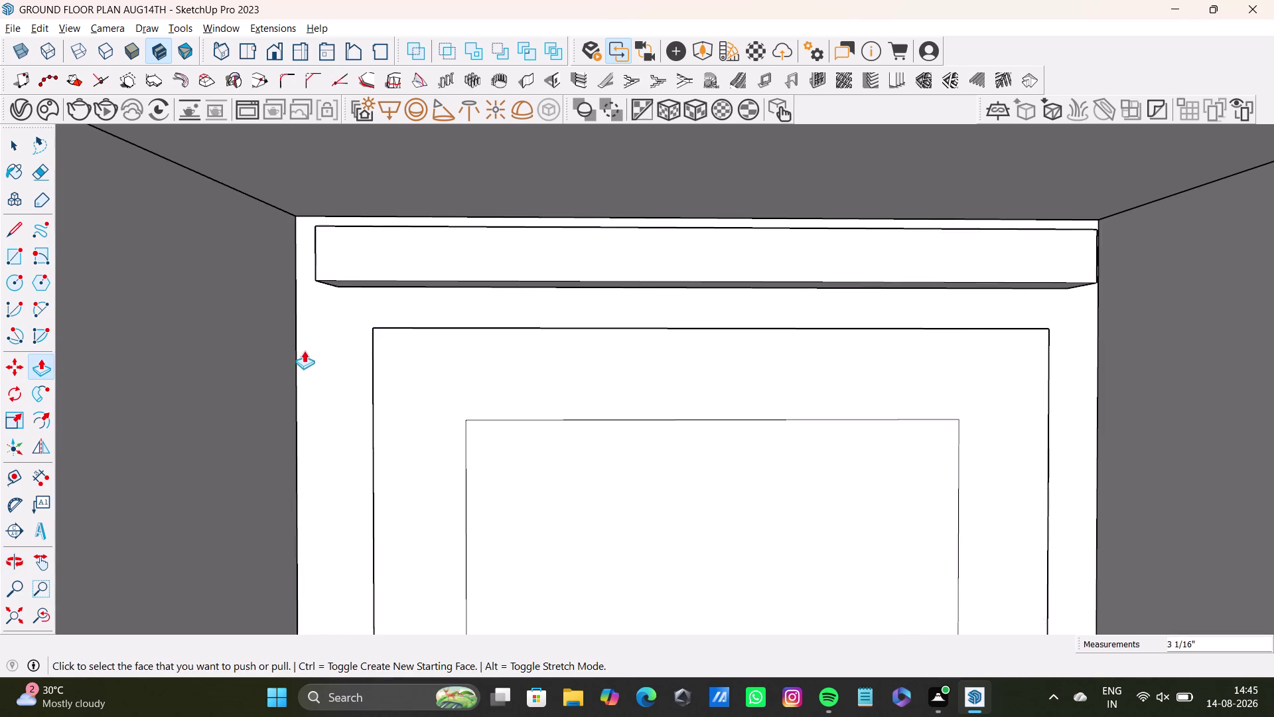
middle_drag(358, 358, 503, 411)
middle_drag(503, 411, 294, 227)
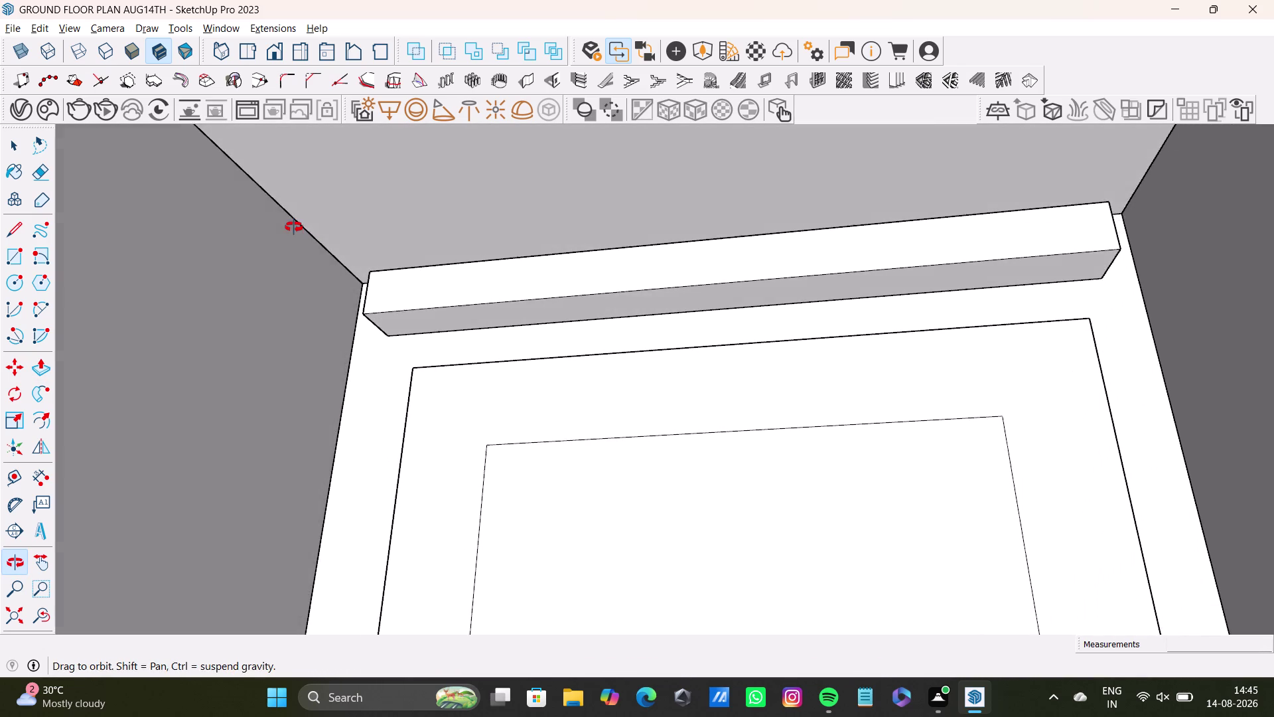
middle_drag(294, 226, 288, 235)
scroll(down, 3)
middle_drag(434, 410, 490, 292)
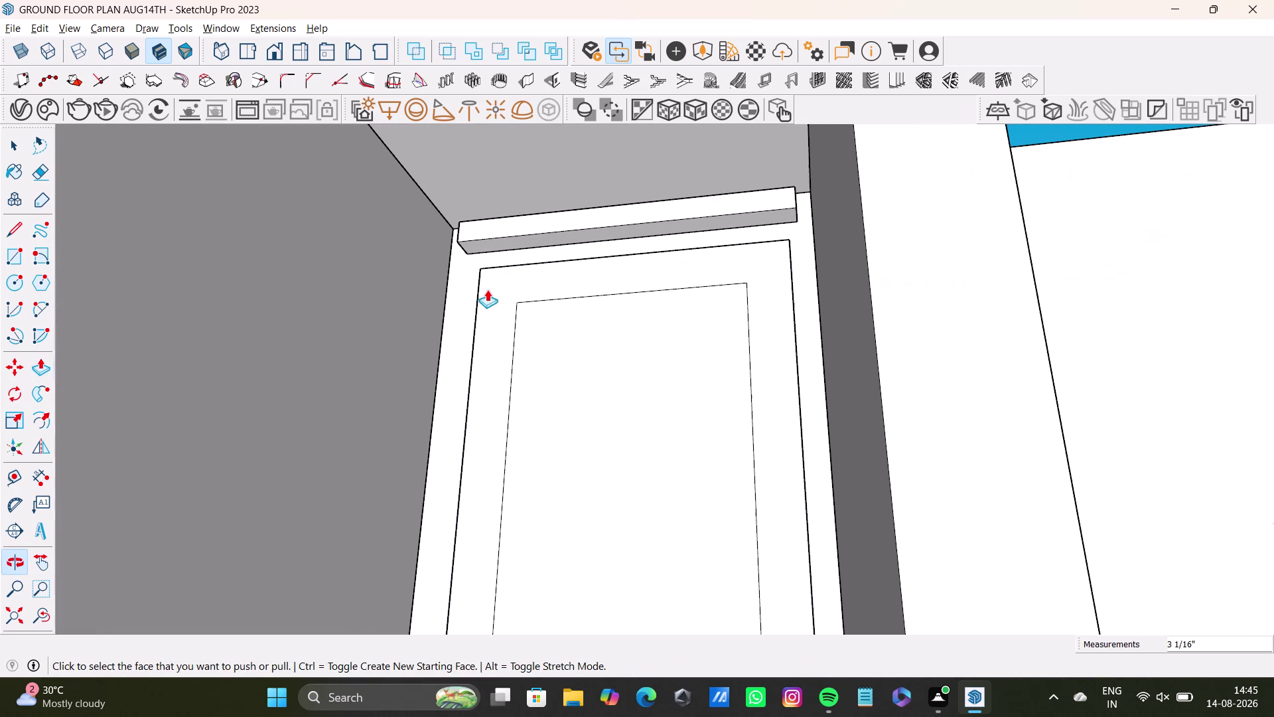
Finish the strip edit and orbit out toward the niche floor.
drag(626, 215, 503, 180)
key(space)
middle_drag(537, 360, 593, 465)
scroll(down, 3)
middle_drag(585, 528, 564, 322)
middle_drag(570, 382, 569, 441)
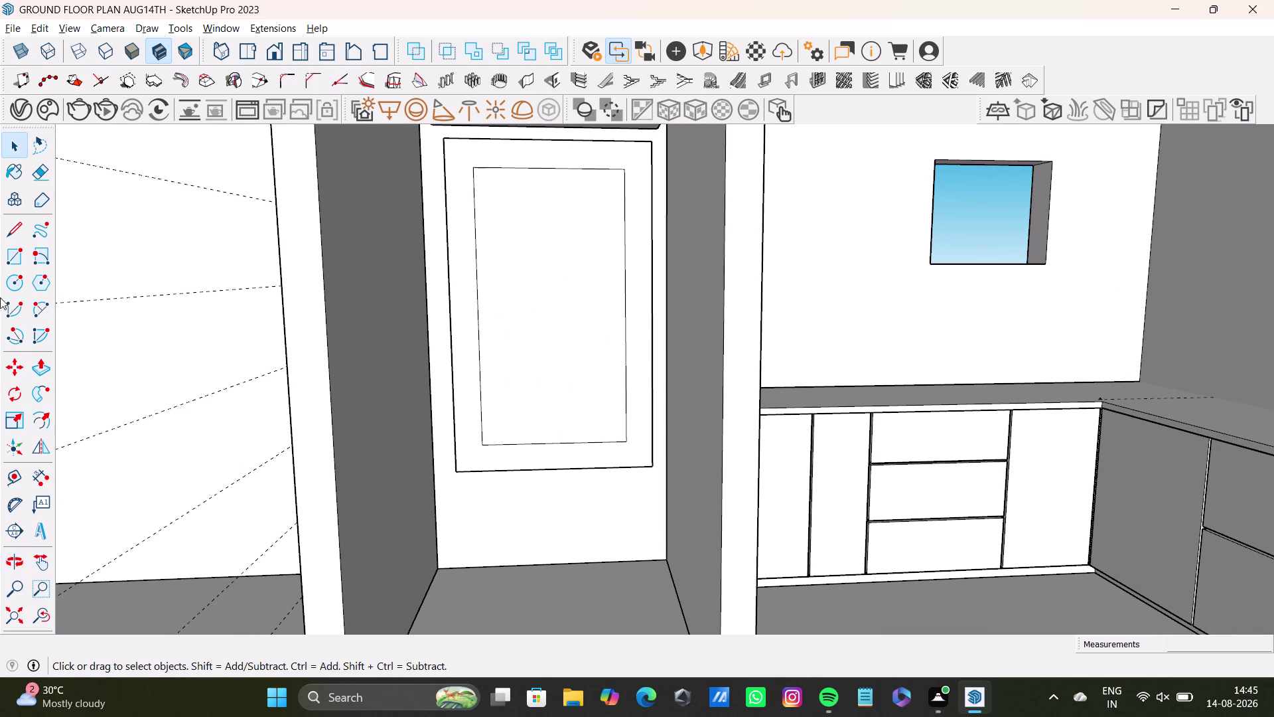
Cancel a first floor rectangle and orbit for a better view of the niche floor.
click(13, 257)
scroll(up, 3)
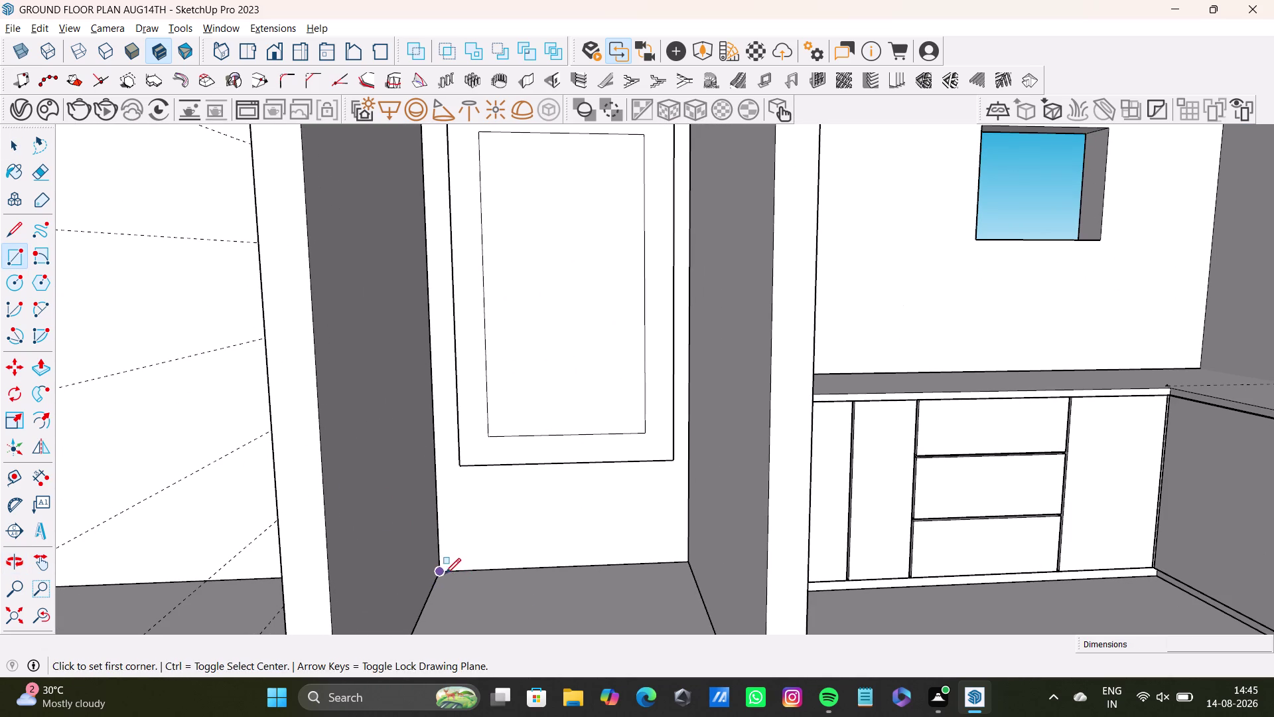
click(442, 572)
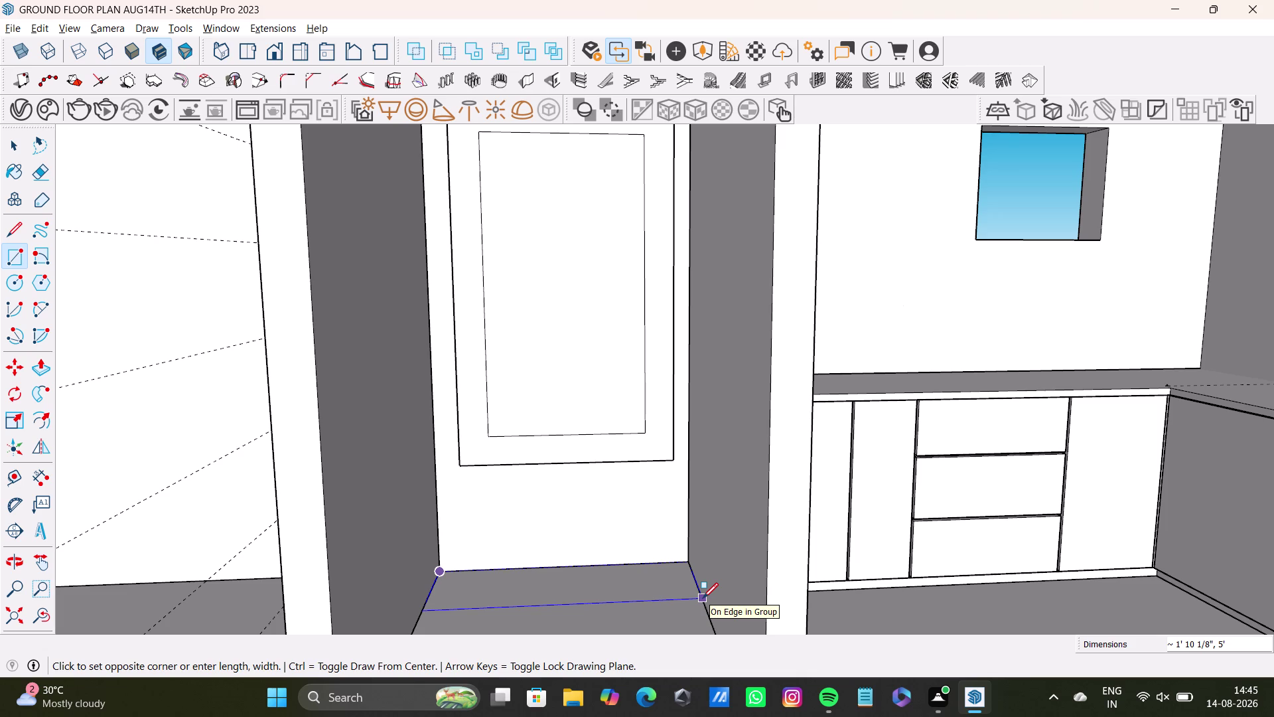
key(space)
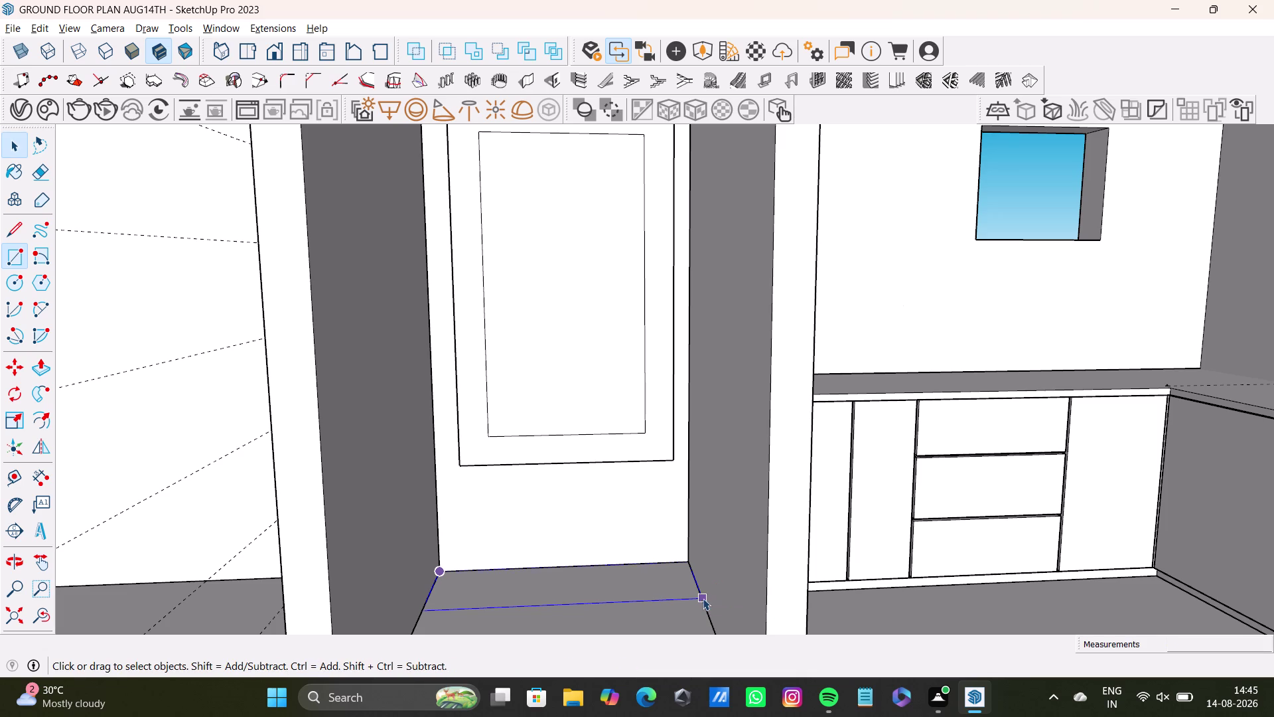
scroll(down, 3)
middle_drag(515, 563, 493, 559)
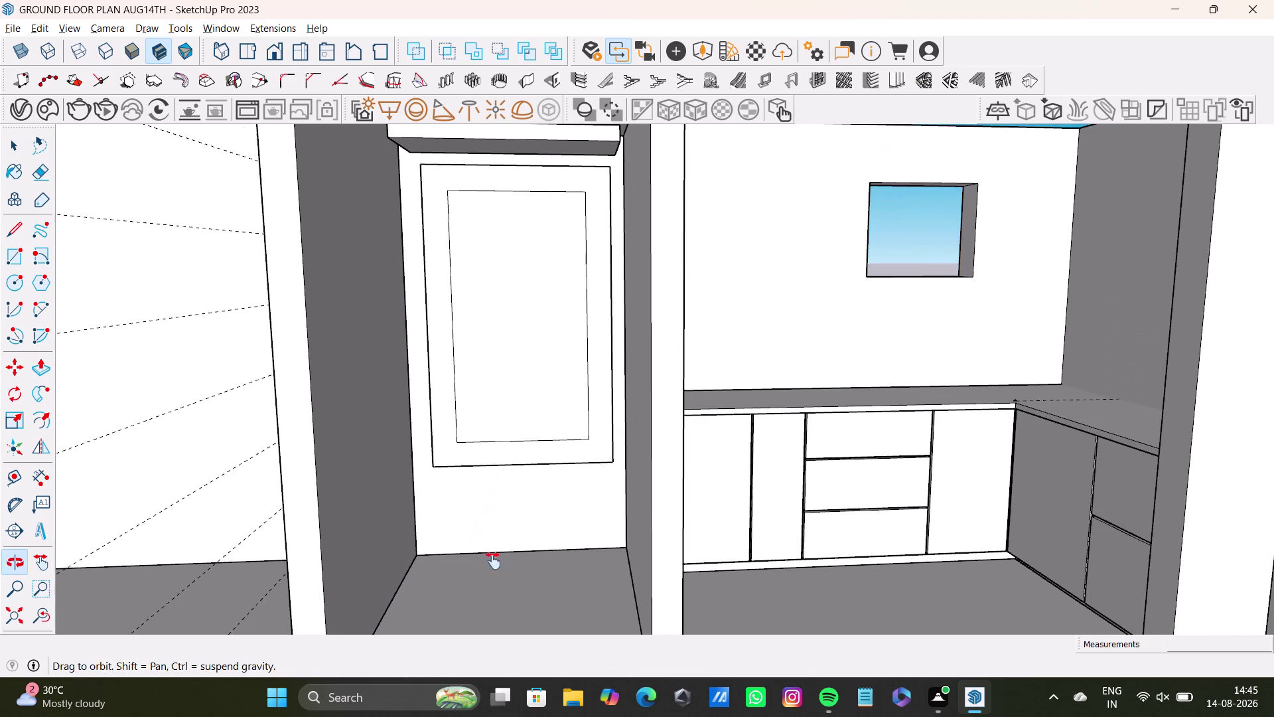
middle_drag(493, 559, 493, 561)
middle_drag(518, 558, 573, 573)
Draw a rectangle spanning the niche floor from its left corner.
click(10, 263)
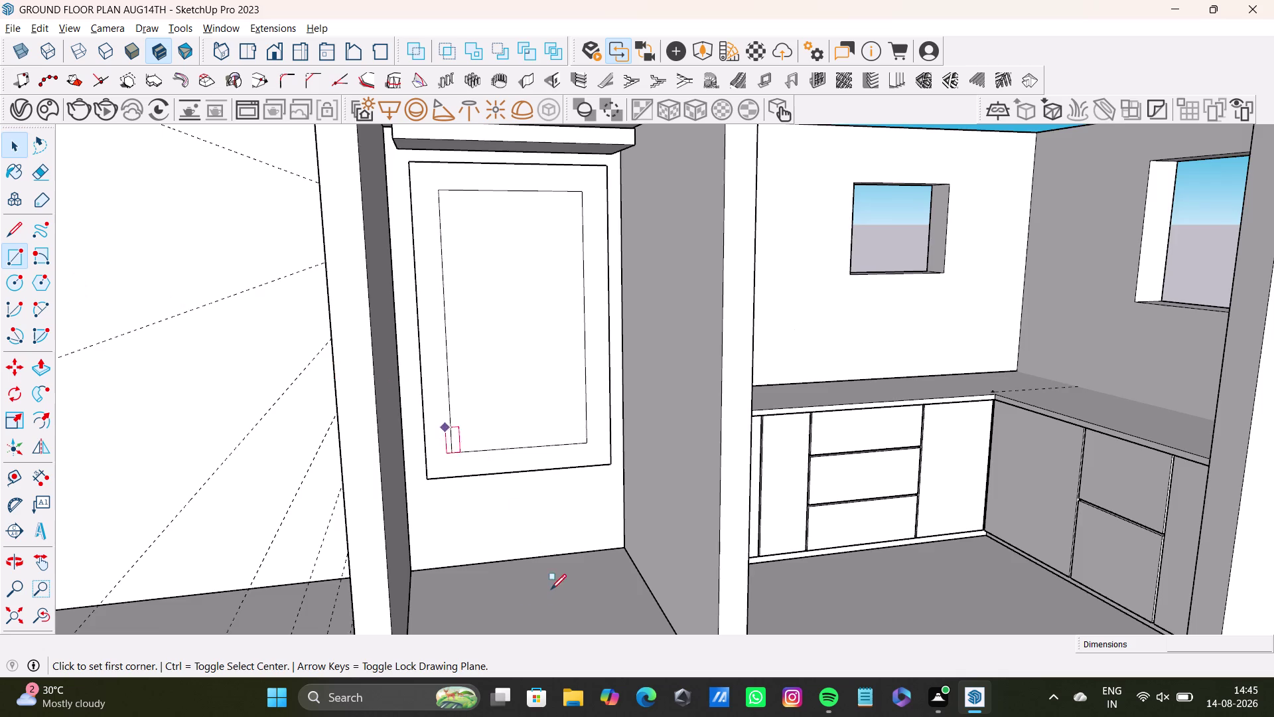
scroll(up, 3)
click(407, 562)
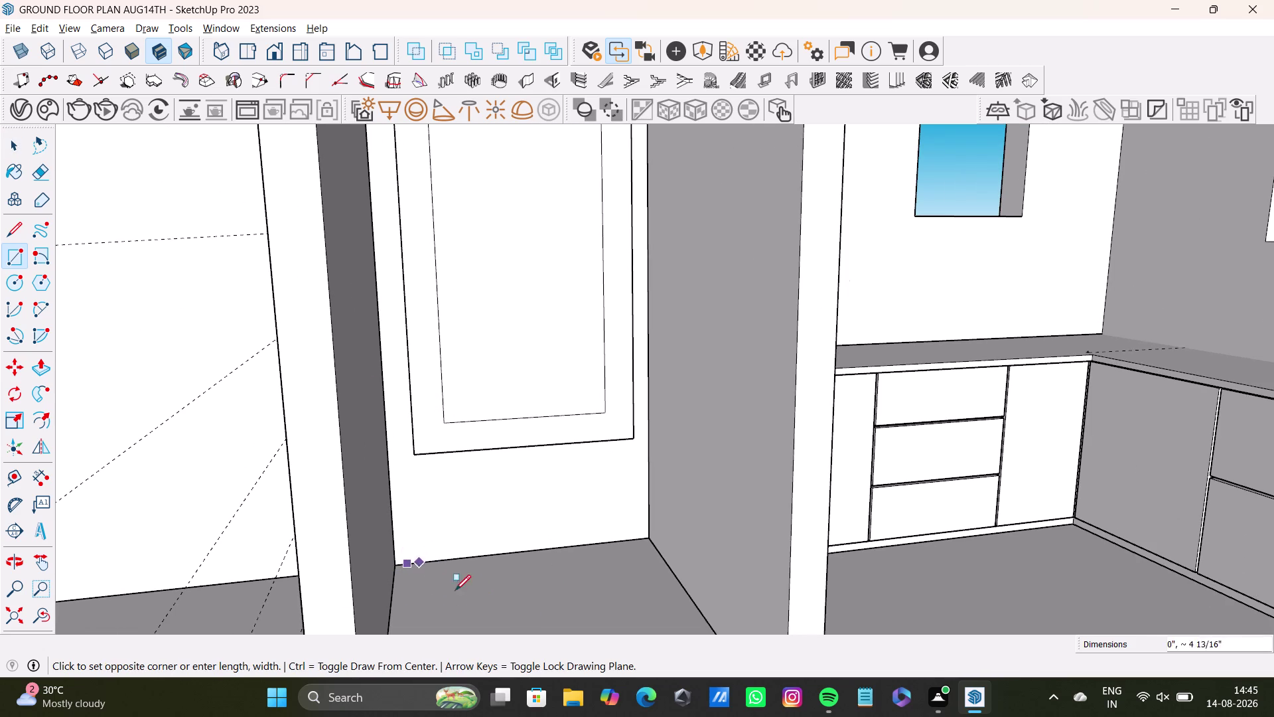
click(671, 589)
key(space)
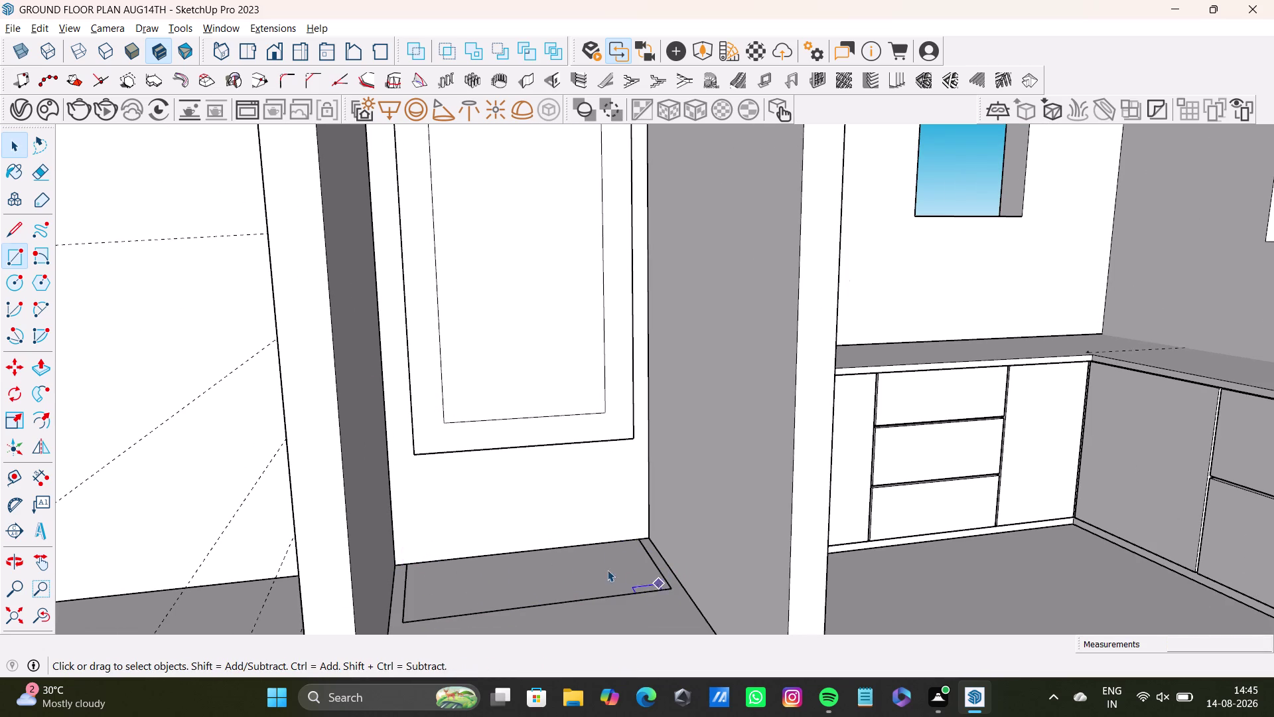
Push/Pull the floor rectangle up into a low bench and inspect it.
click(596, 564)
key(p)
click(596, 565)
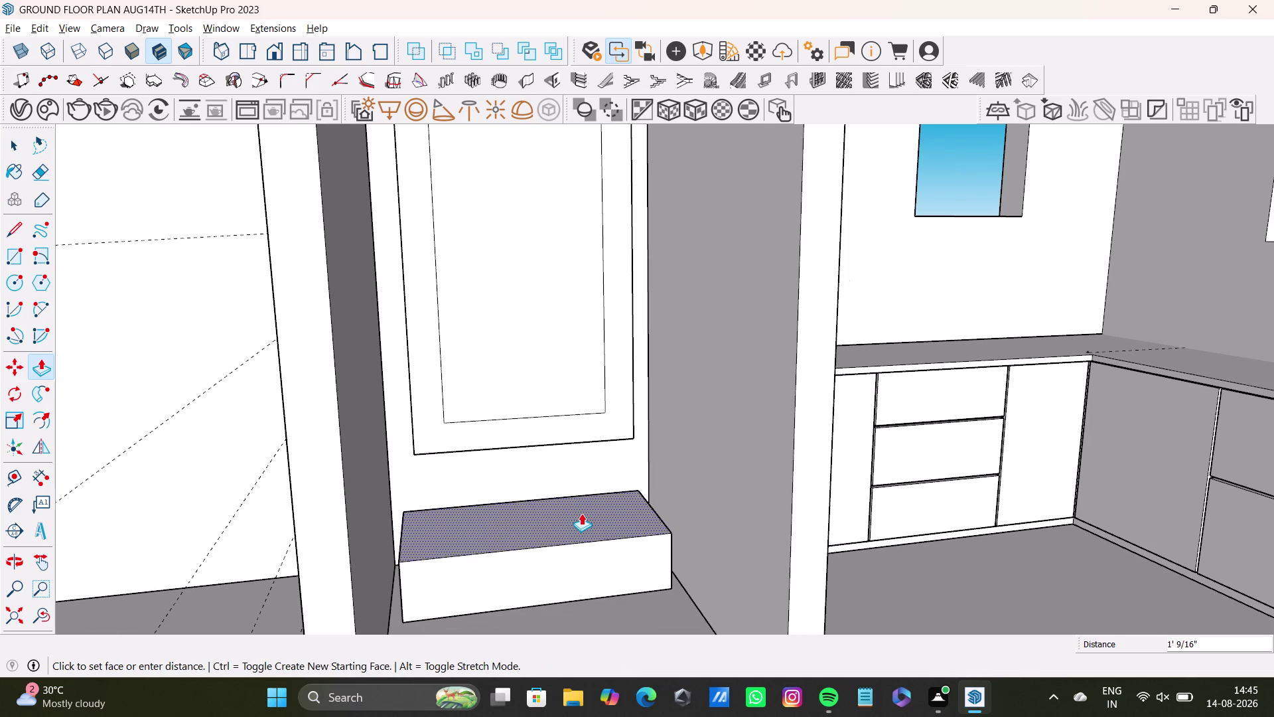
click(584, 498)
middle_drag(595, 505, 544, 489)
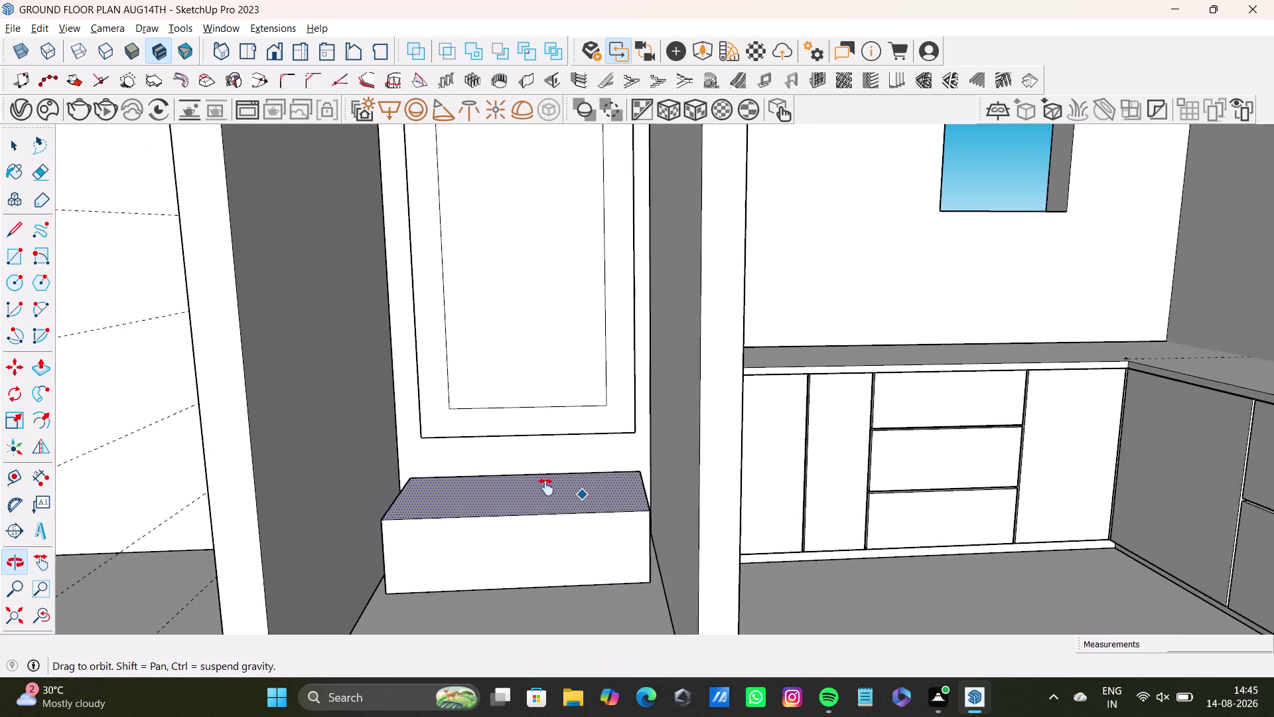
middle_drag(544, 490, 556, 467)
middle_drag(554, 507, 597, 508)
scroll(up, 3)
middle_drag(529, 511, 484, 508)
scroll(up, 3)
middle_drag(809, 505, 727, 528)
key(space)
click(763, 507)
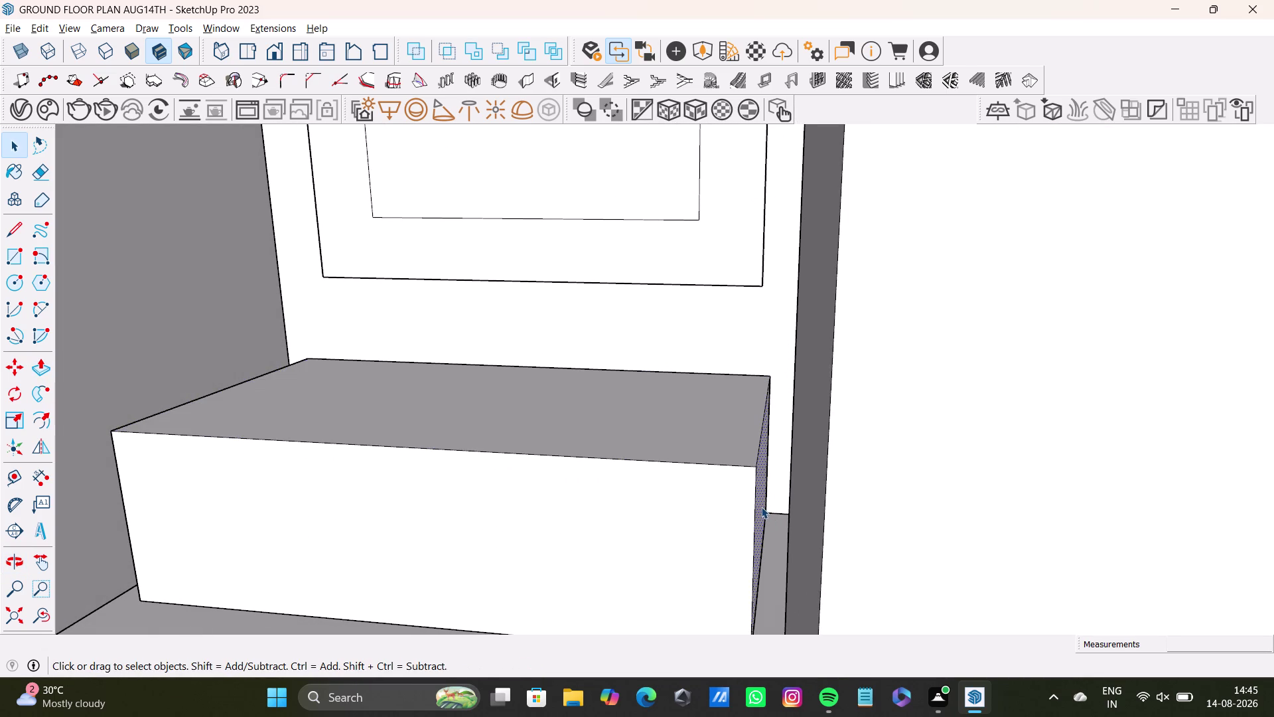
key(p)
click(761, 506)
click(779, 516)
key(space)
middle_drag(653, 539, 774, 520)
scroll(down, 3)
middle_drag(343, 507, 533, 495)
scroll(up, 3)
middle_drag(352, 504, 456, 496)
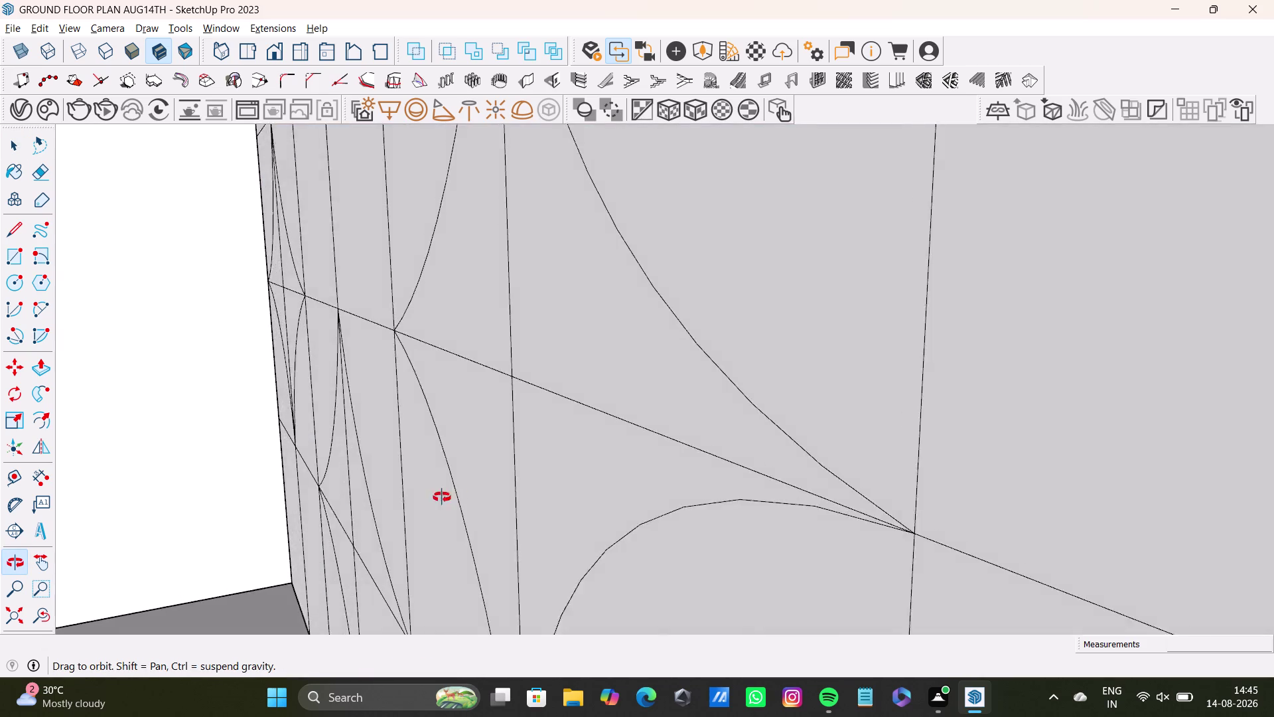
middle_drag(457, 495, 400, 511)
scroll(up, 3)
click(396, 511)
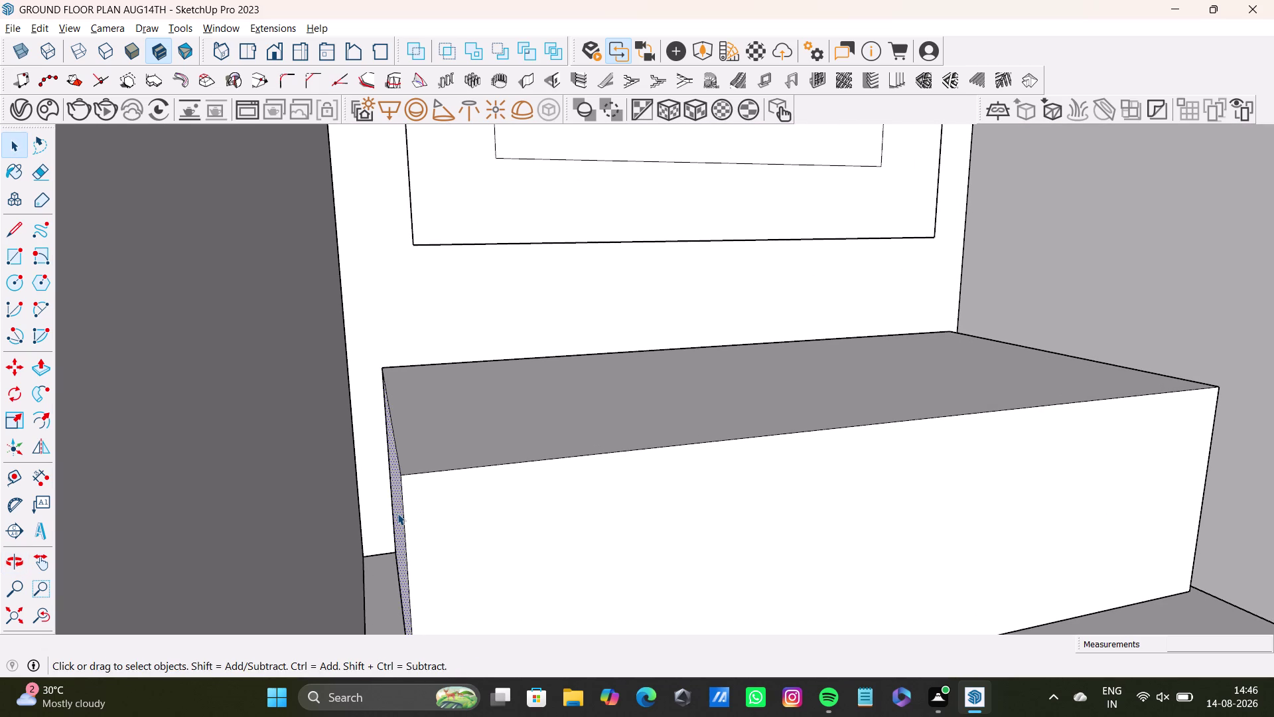
key(p)
click(398, 513)
click(383, 516)
key(space)
scroll(down, 3)
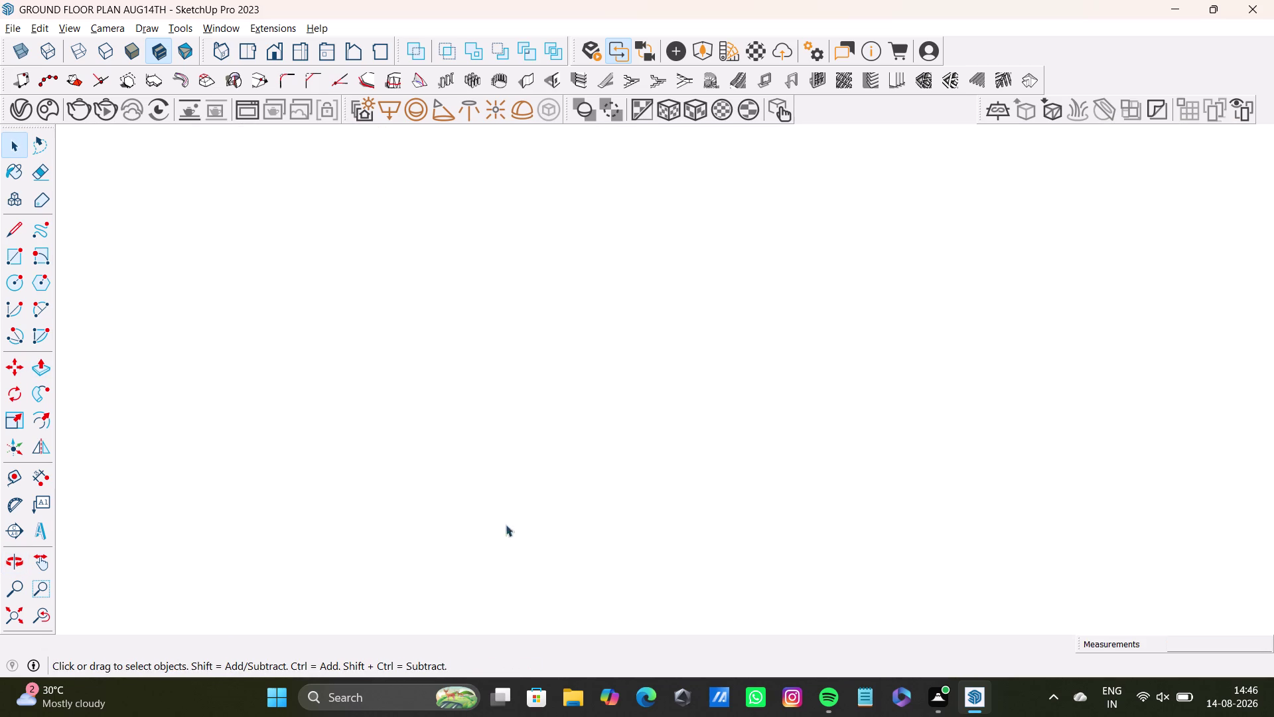
click(10, 621)
middle_drag(874, 501, 442, 684)
scroll(up, 3)
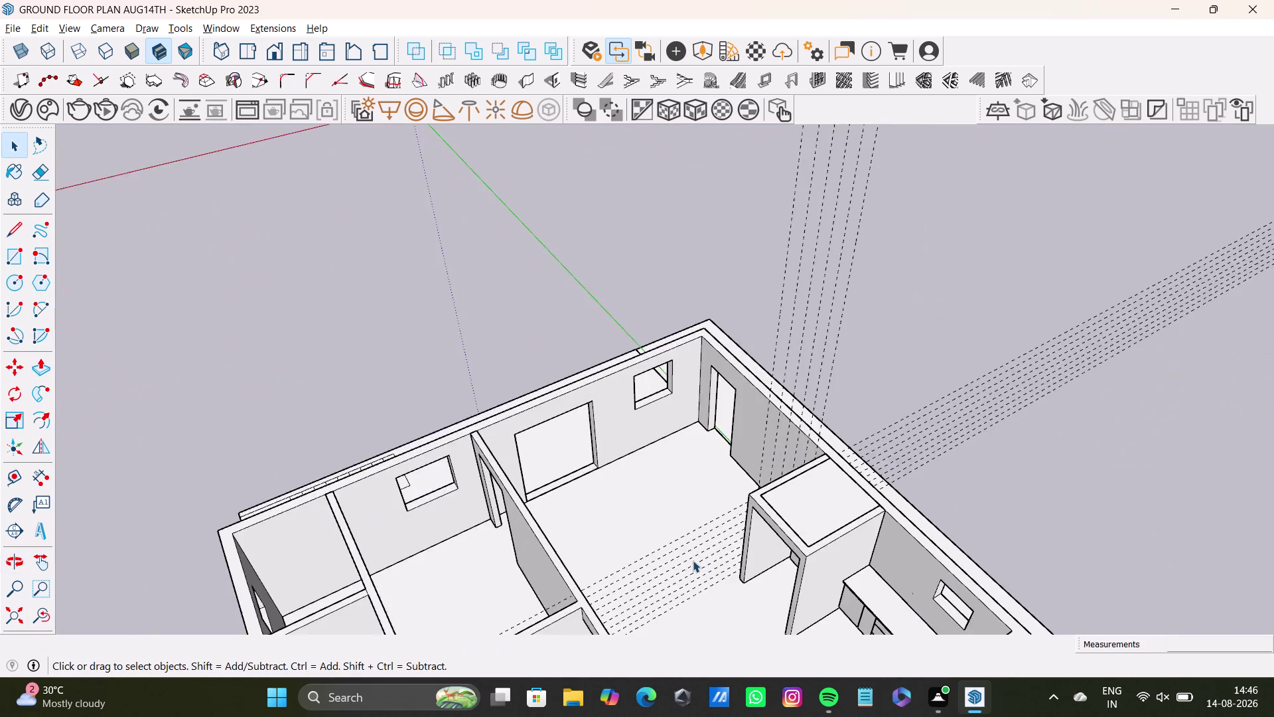
scroll(up, 3)
middle_drag(801, 554, 844, 547)
scroll(up, 3)
middle_drag(881, 548, 1044, 530)
middle_drag(893, 478, 677, 662)
middle_drag(668, 684, 862, 568)
middle_drag(698, 561, 848, 451)
middle_drag(756, 548, 745, 363)
scroll(up, 3)
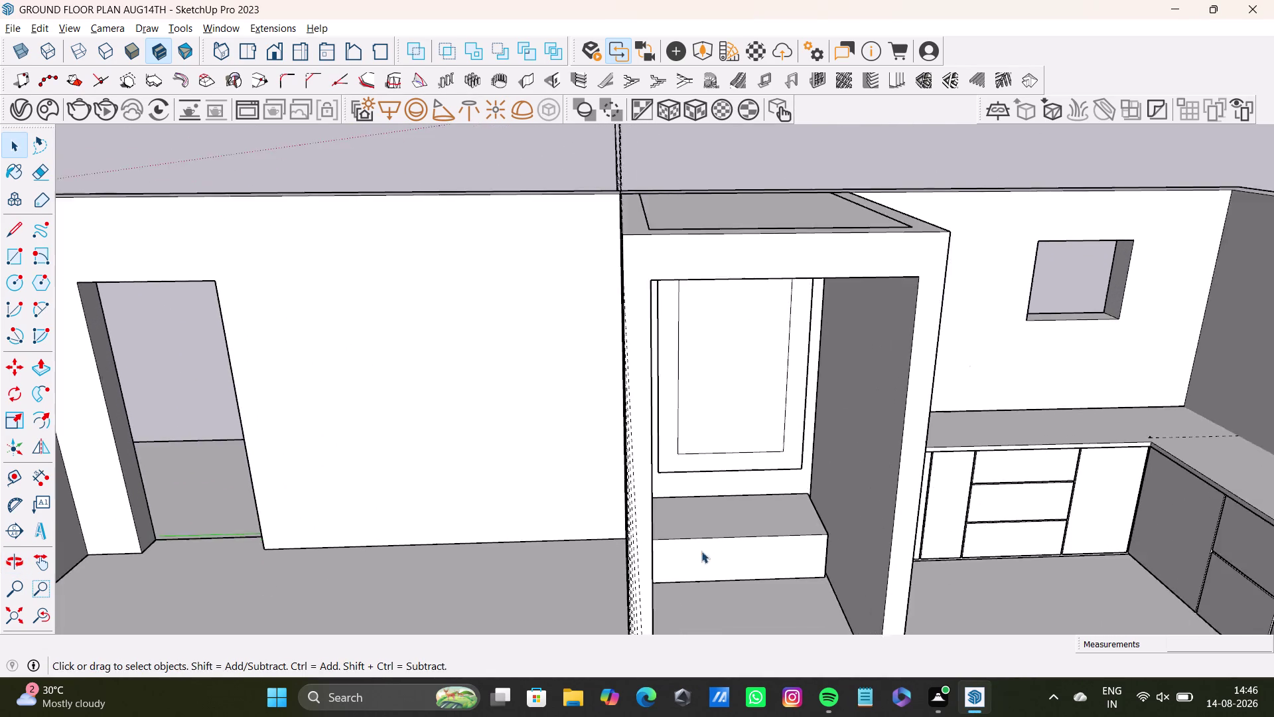
scroll(up, 3)
middle_drag(708, 565, 641, 465)
middle_drag(658, 551, 634, 528)
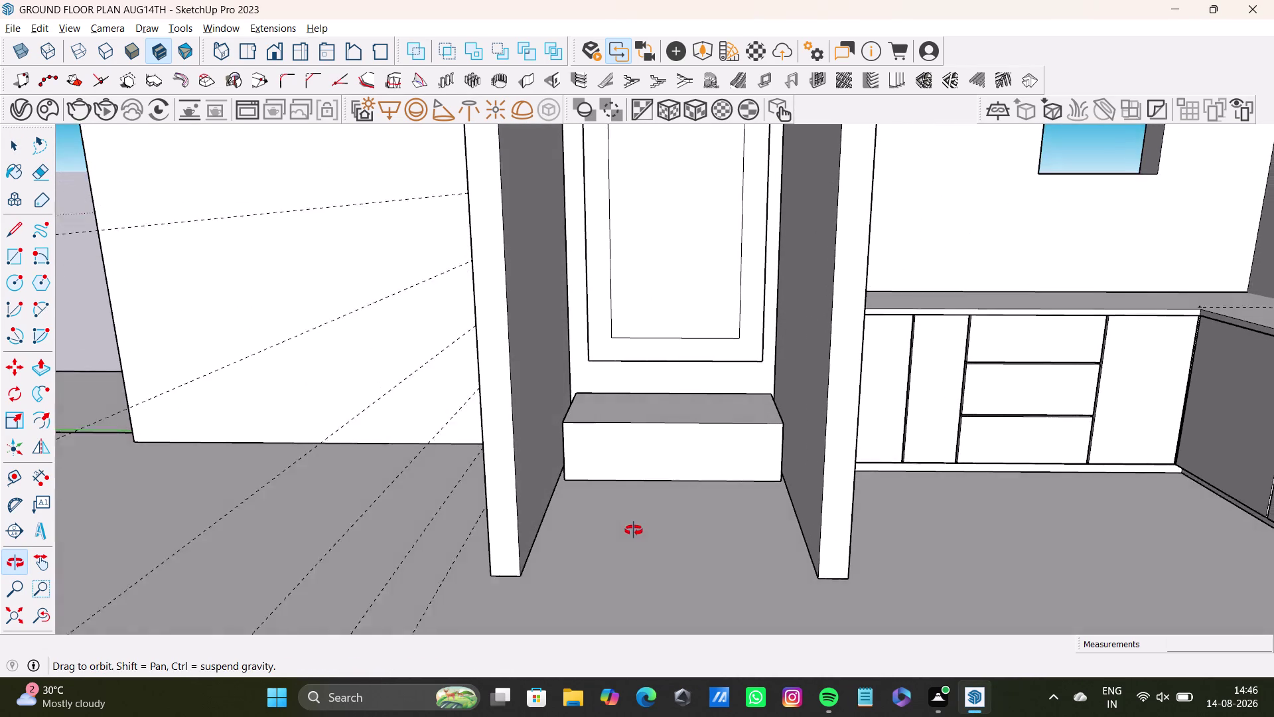
middle_drag(634, 528, 629, 579)
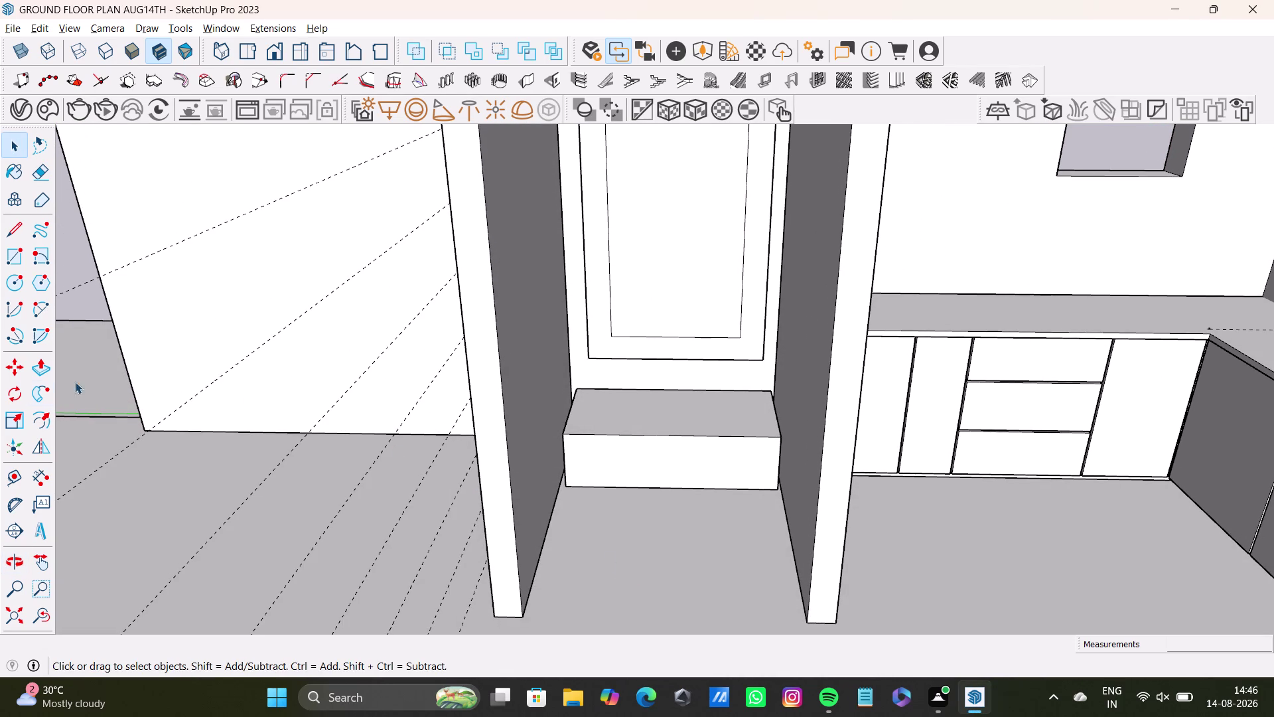
click(35, 299)
scroll(up, 3)
middle_drag(594, 483, 595, 521)
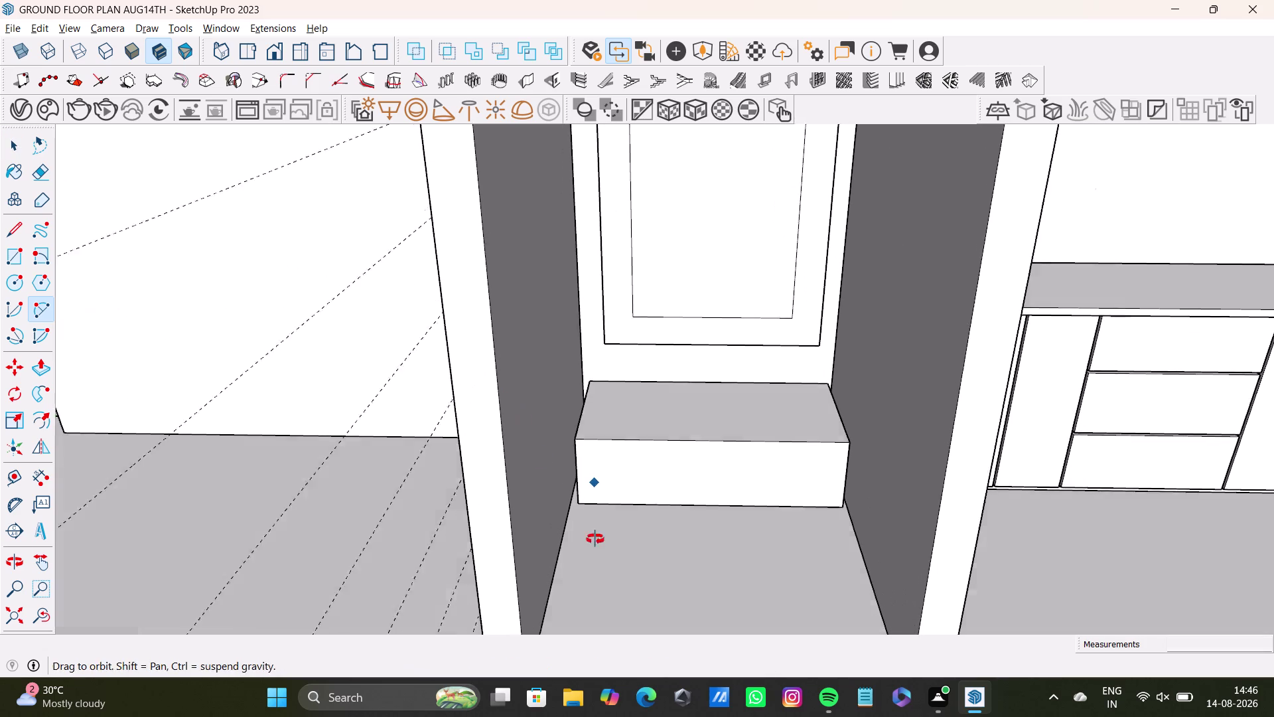
Draw an arc across the bench top's left front corner.
middle_drag(596, 521, 595, 571)
click(585, 408)
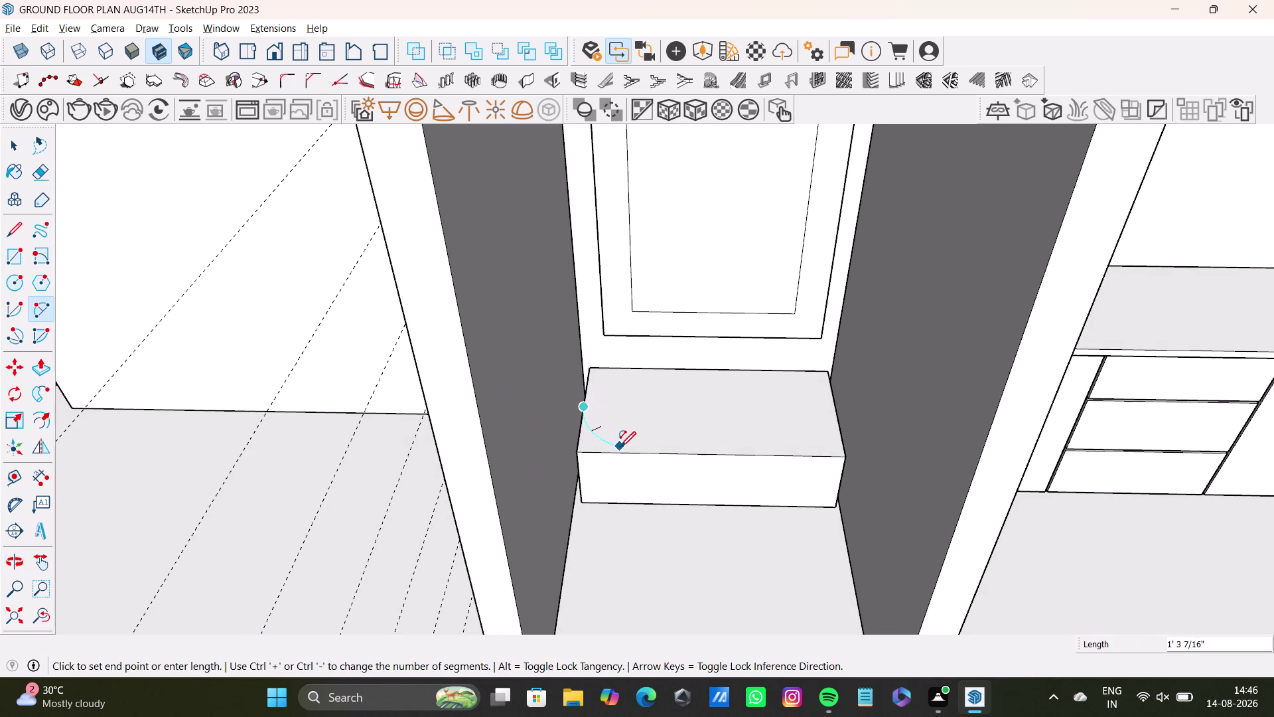
click(626, 453)
click(598, 438)
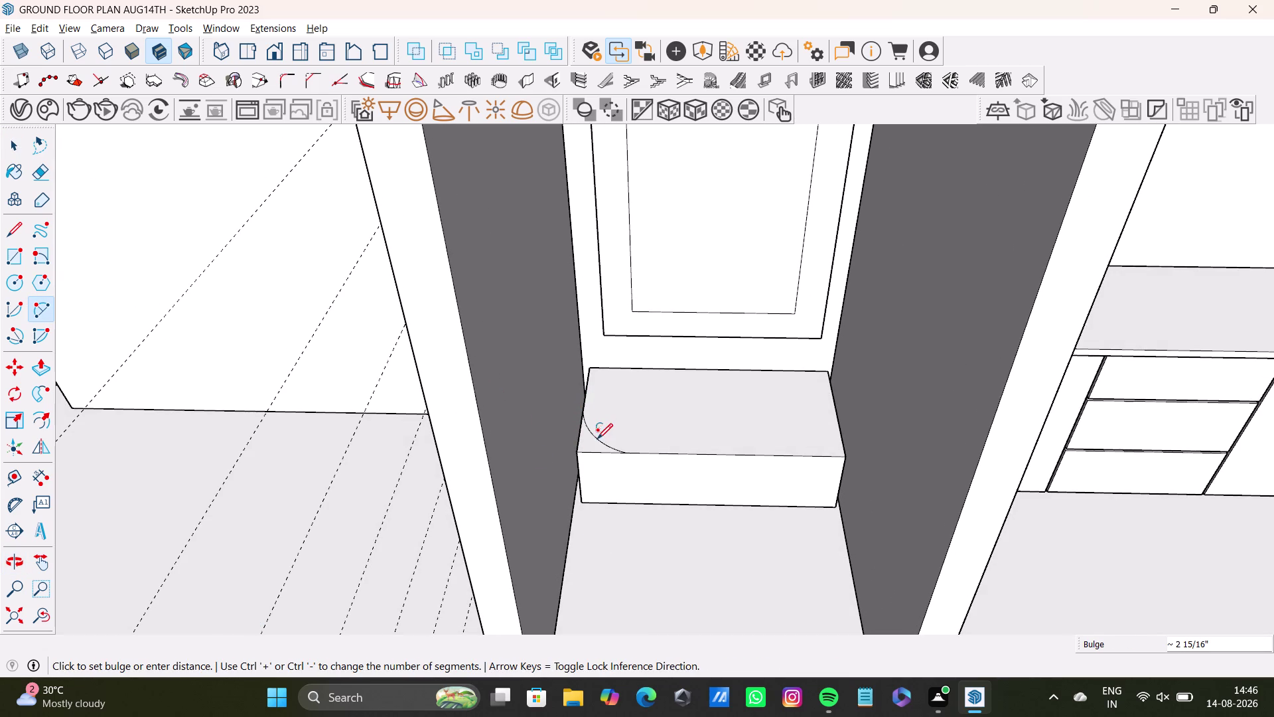
key(space)
Draw an arc across the bench's right front corner and view both corners.
click(38, 311)
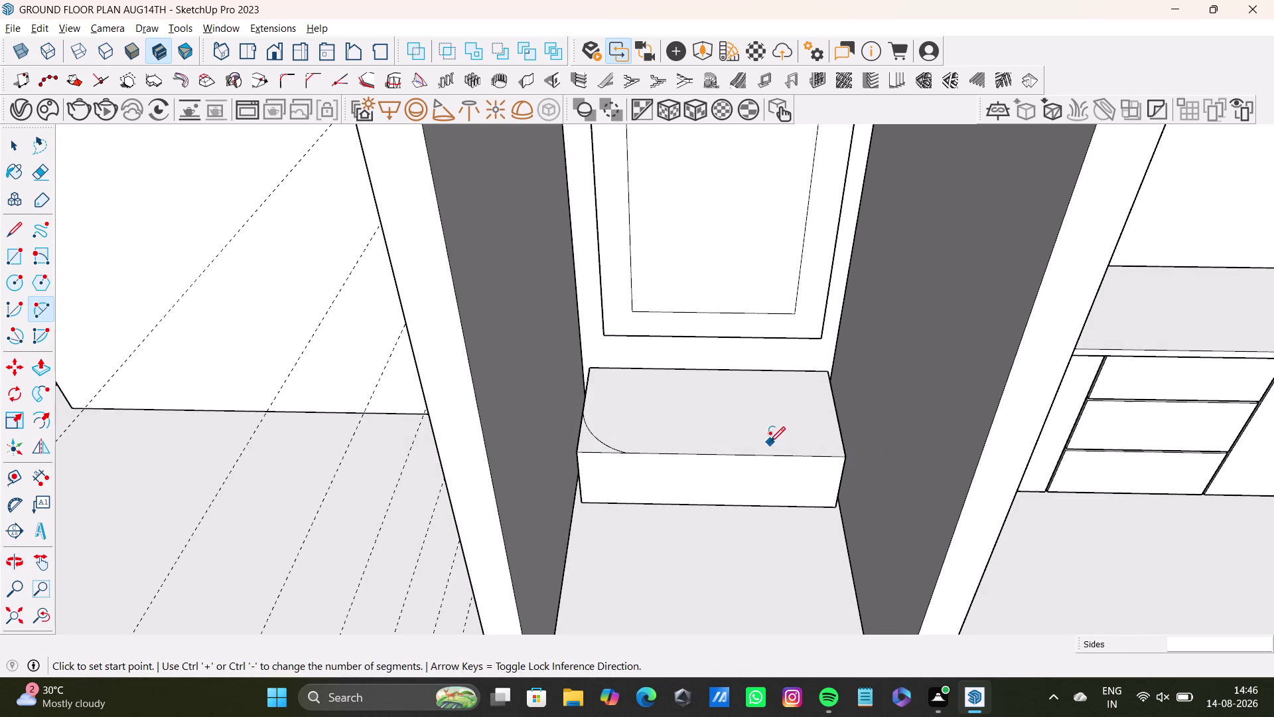
drag(778, 455, 785, 451)
click(837, 416)
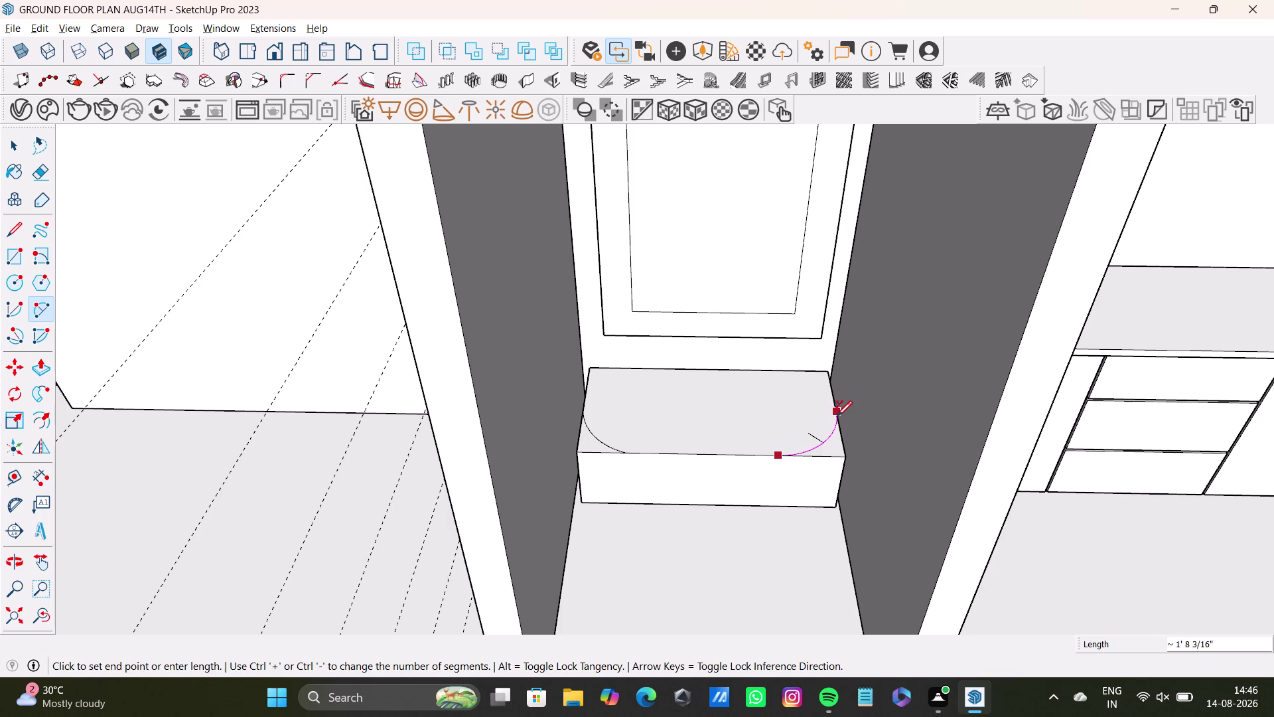
click(833, 438)
key(space)
middle_drag(643, 447, 649, 439)
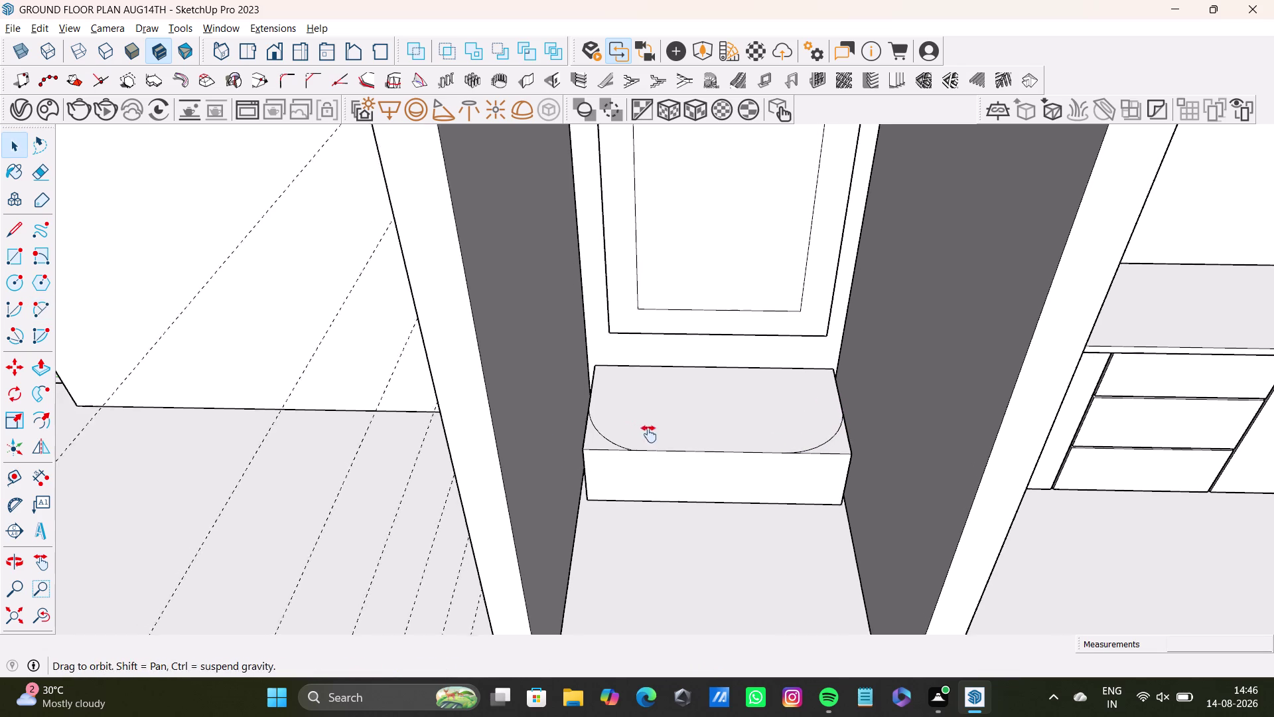
middle_drag(649, 439, 584, 430)
middle_drag(584, 449, 602, 453)
Push away both corner pieces outside the arcs, then orbit out to check the bench.
click(536, 434)
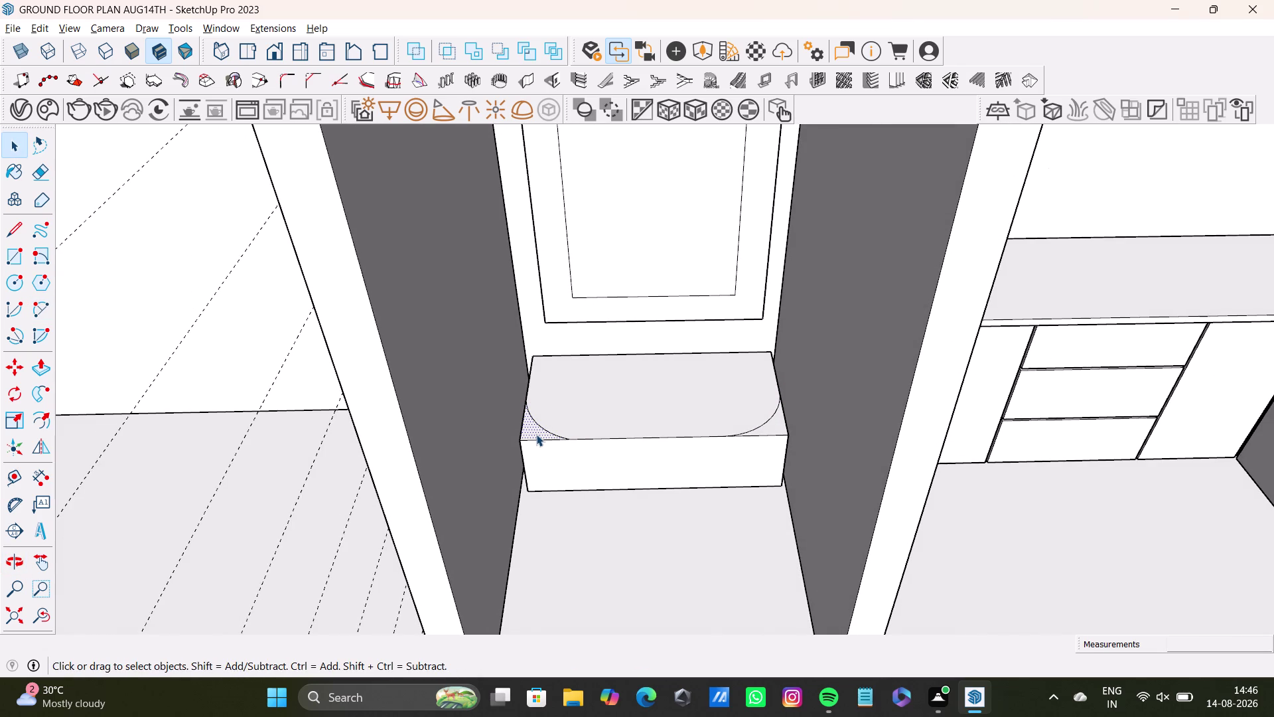
key(p)
drag(535, 431, 563, 547)
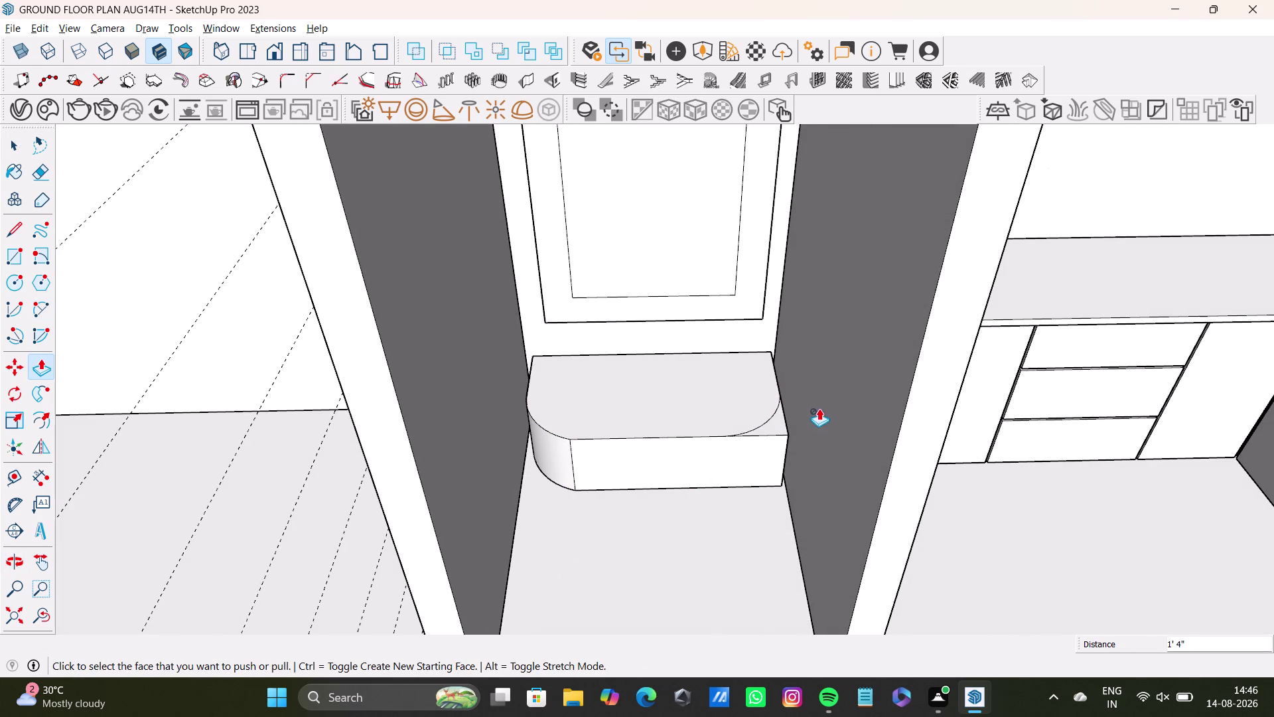
drag(776, 422, 756, 603)
scroll(down, 3)
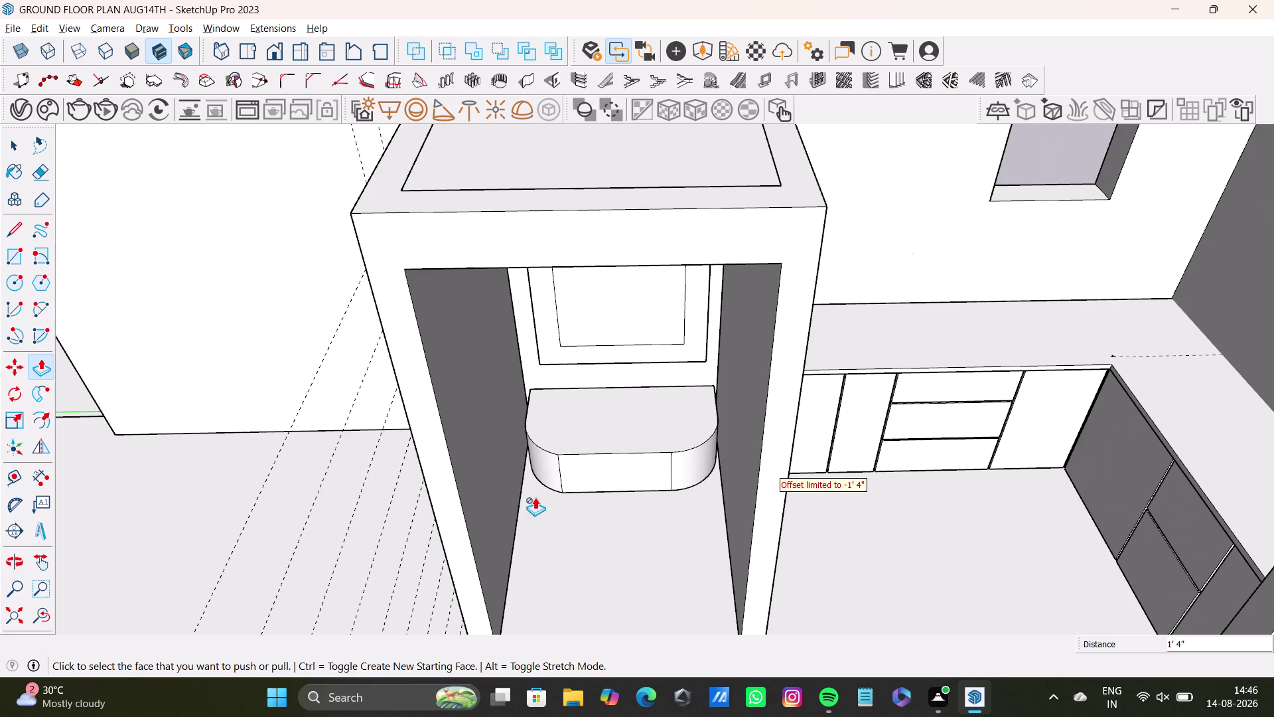
middle_drag(620, 513, 634, 392)
middle_drag(646, 464, 672, 411)
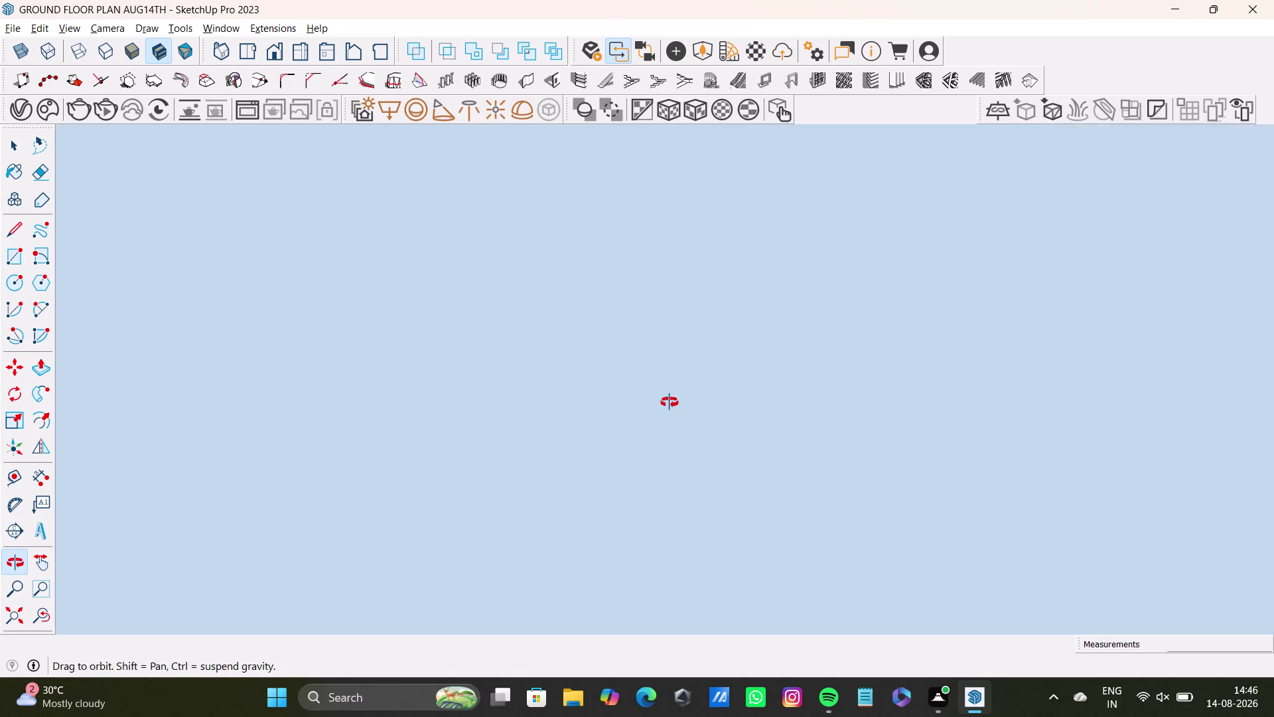
middle_drag(672, 412, 694, 439)
Zoom in on the inner door panel above the bench and push it back 7 1/8 inches.
click(23, 619)
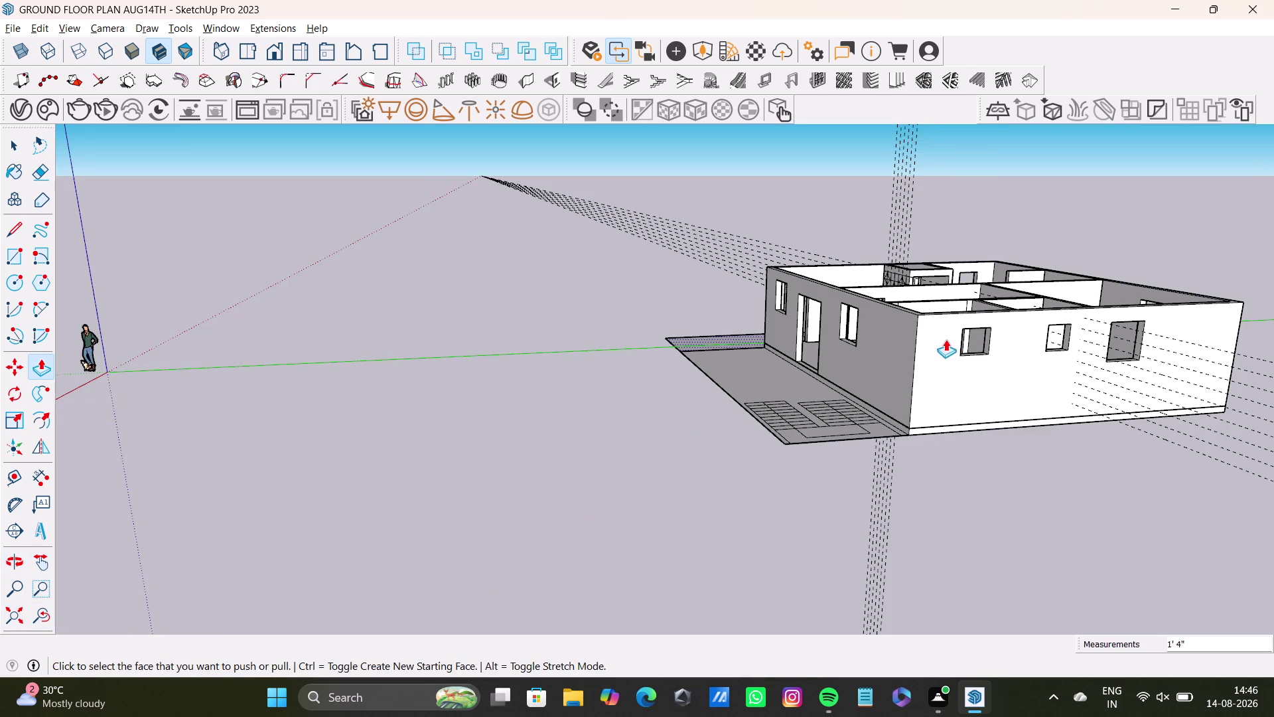
middle_drag(946, 339, 751, 517)
scroll(up, 3)
middle_drag(829, 407, 475, 428)
middle_drag(537, 459, 712, 406)
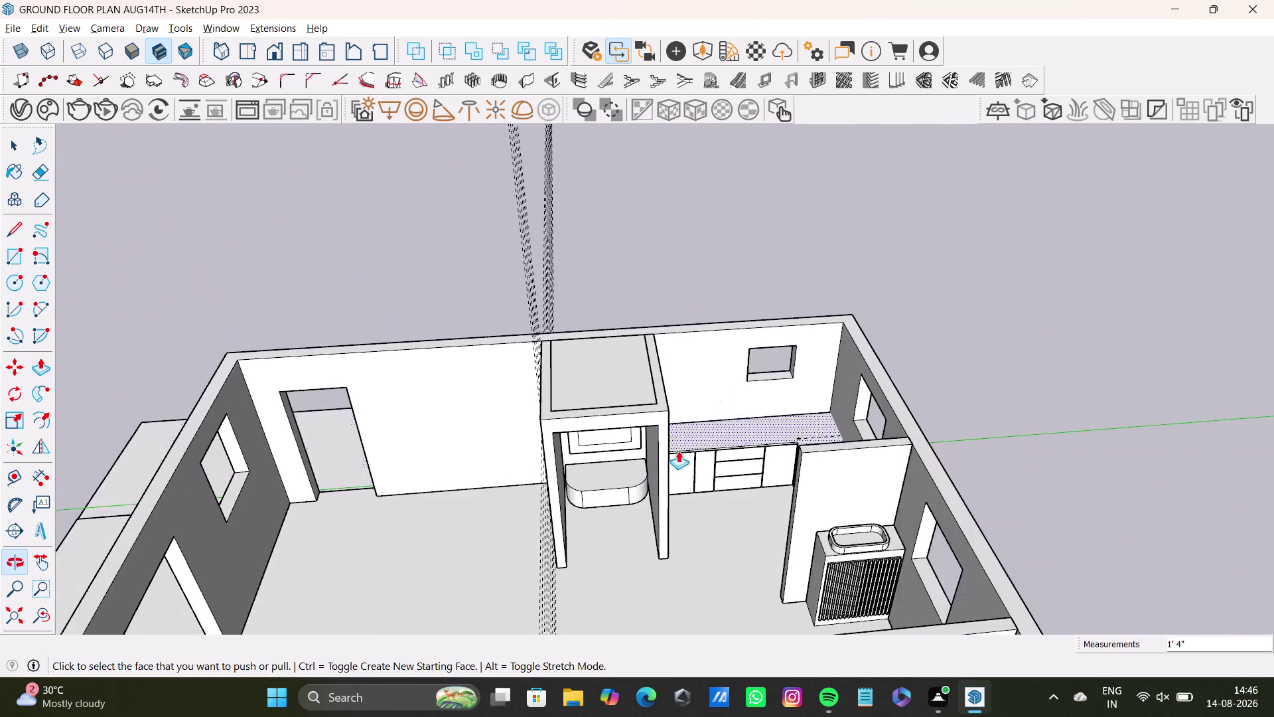
scroll(up, 3)
middle_drag(647, 444, 645, 313)
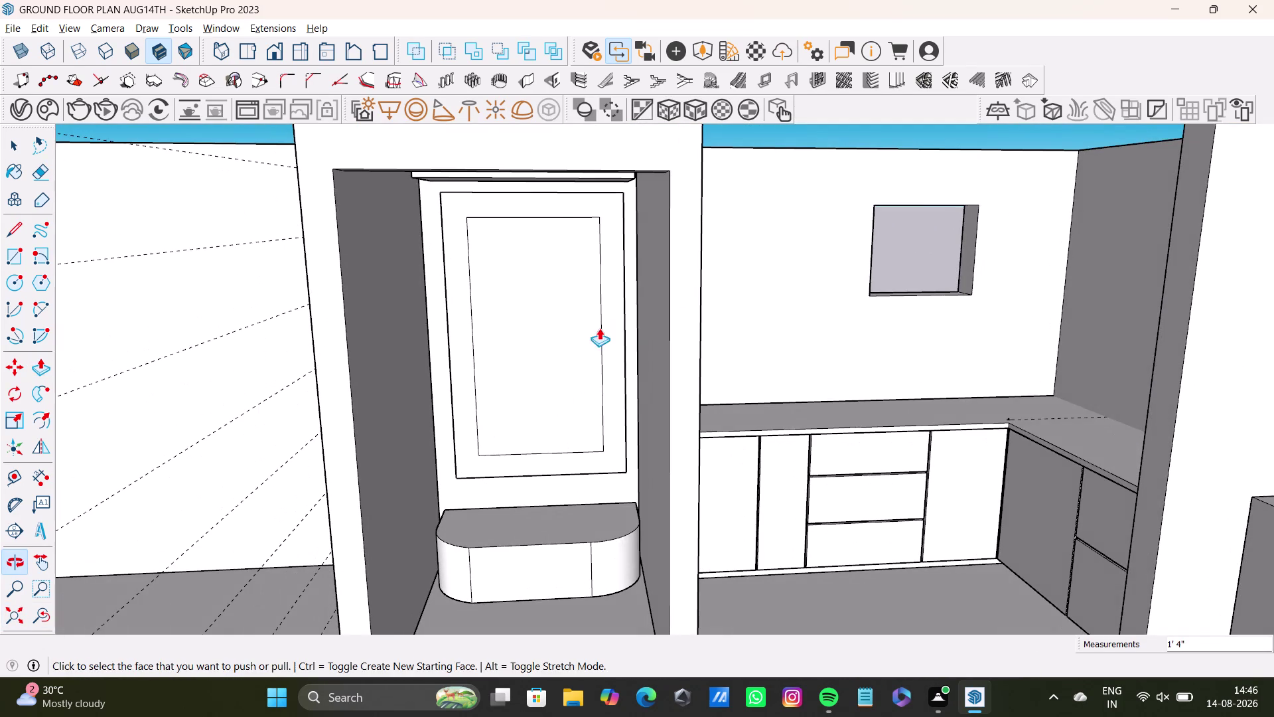
scroll(up, 3)
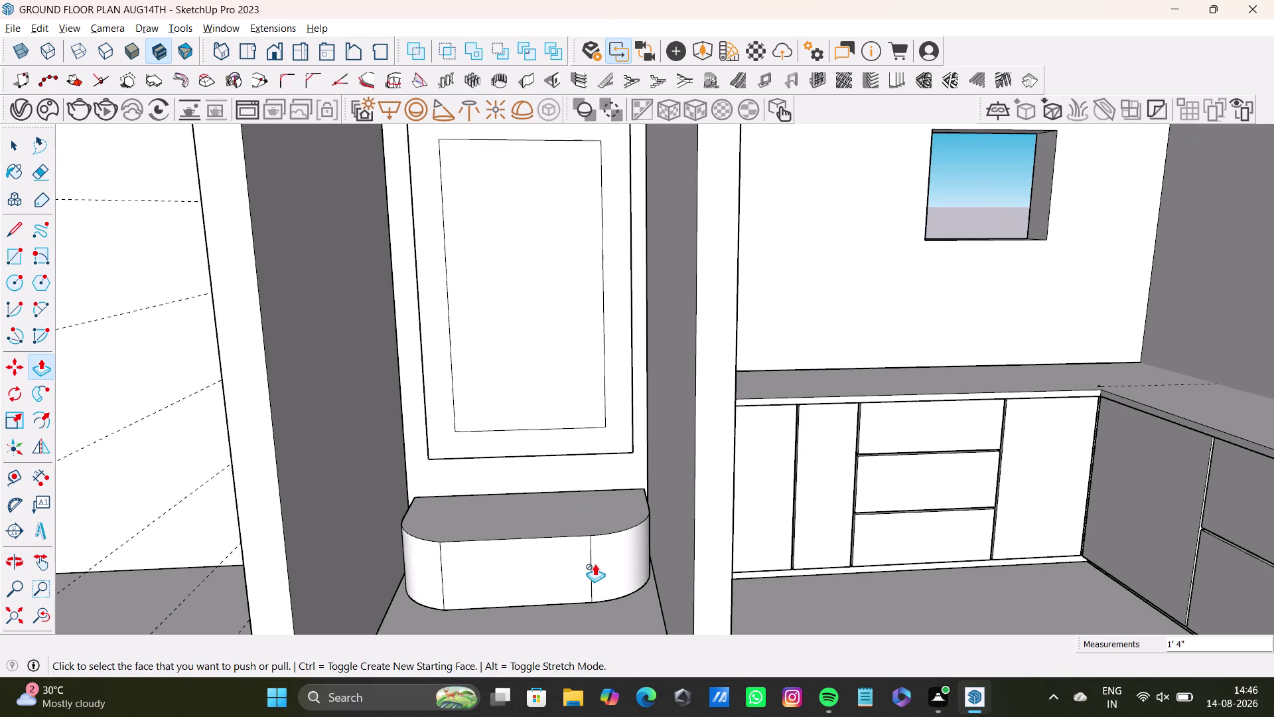
scroll(up, 3)
scroll(up, 3)
middle_drag(573, 446, 618, 456)
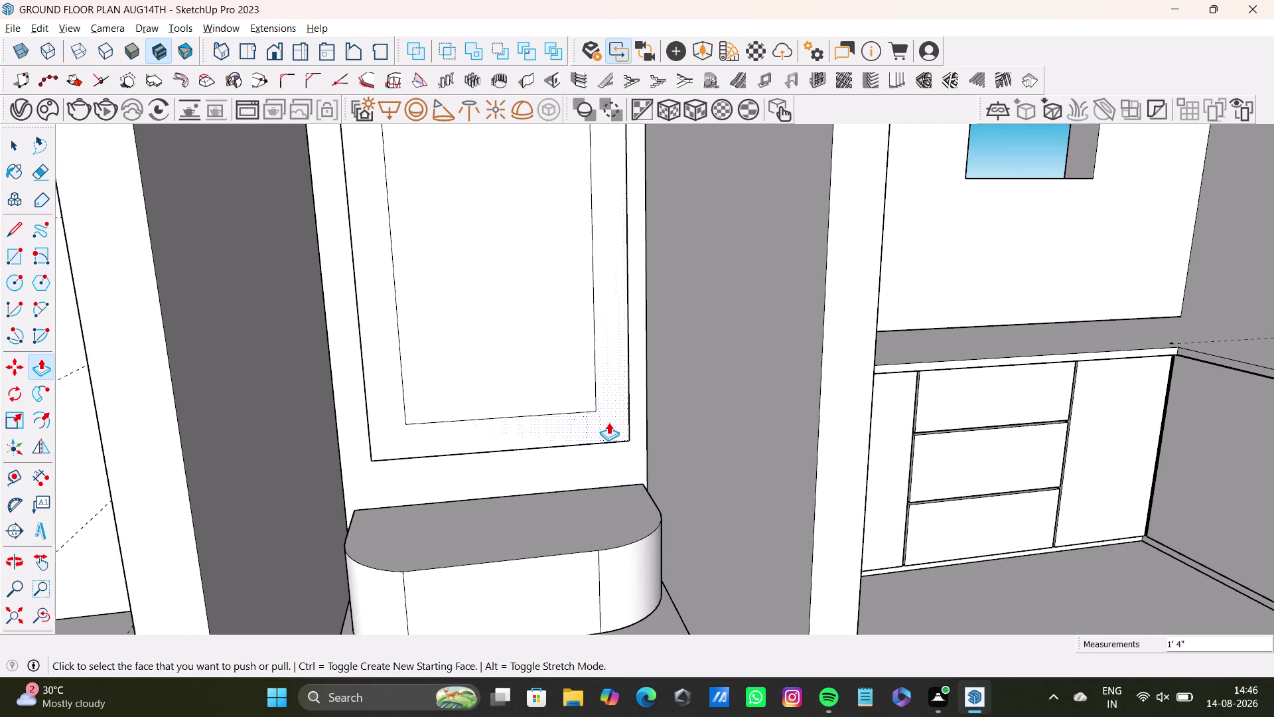
click(608, 422)
click(612, 435)
Orbit around the niche to inspect the recessed door panel from the front and above.
middle_drag(479, 480, 442, 552)
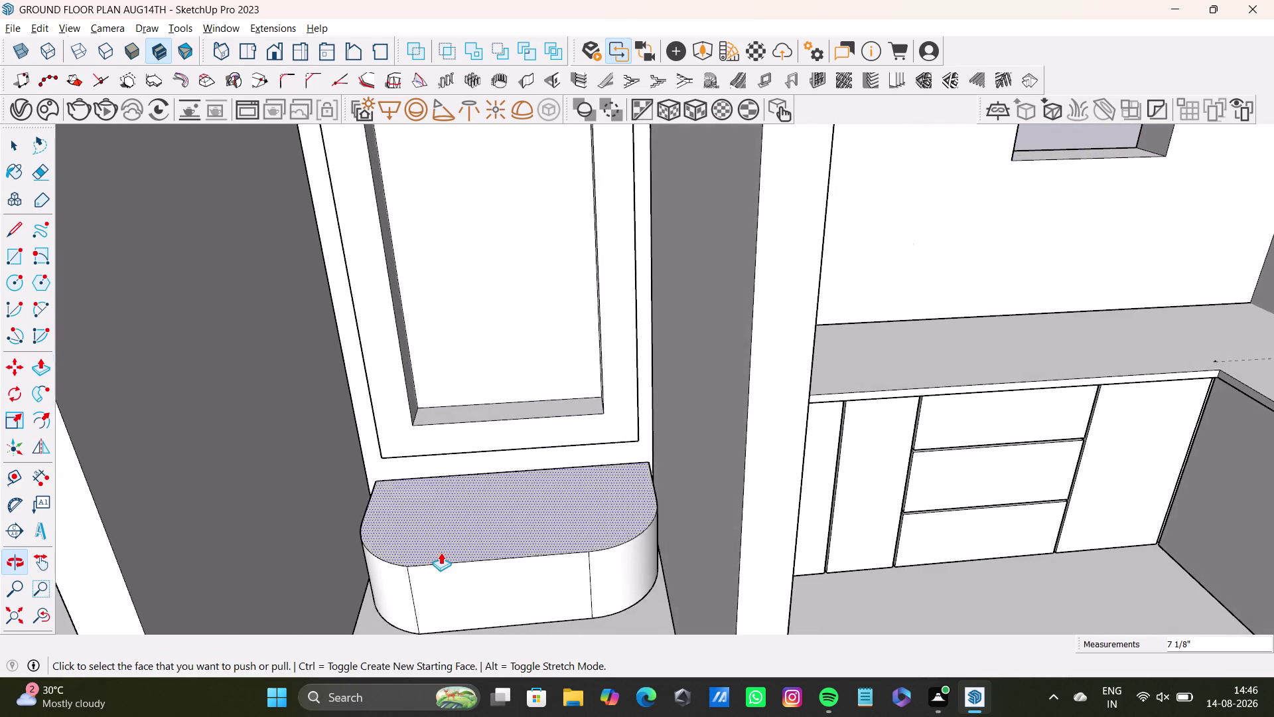
scroll(down, 3)
middle_drag(441, 552, 552, 463)
scroll(up, 3)
scroll(down, 3)
scroll(down, 3)
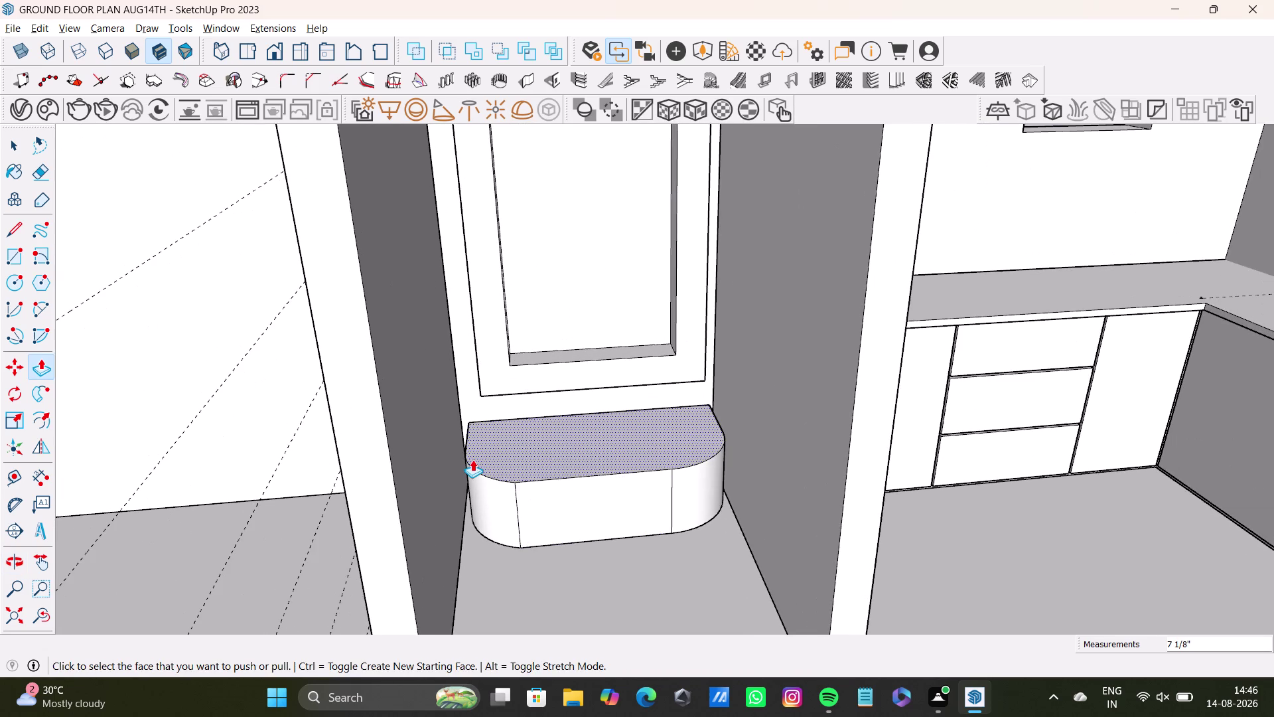
scroll(down, 3)
middle_drag(515, 443, 530, 548)
middle_drag(552, 531, 580, 373)
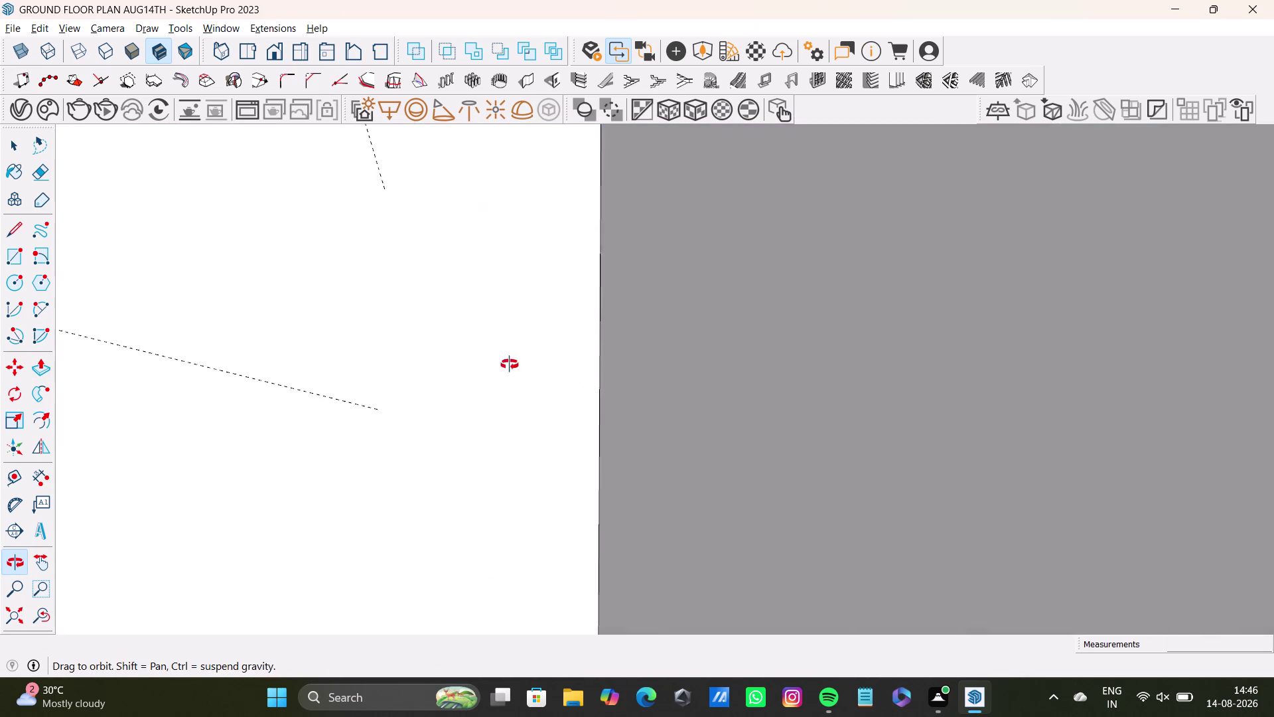
middle_drag(580, 374, 515, 374)
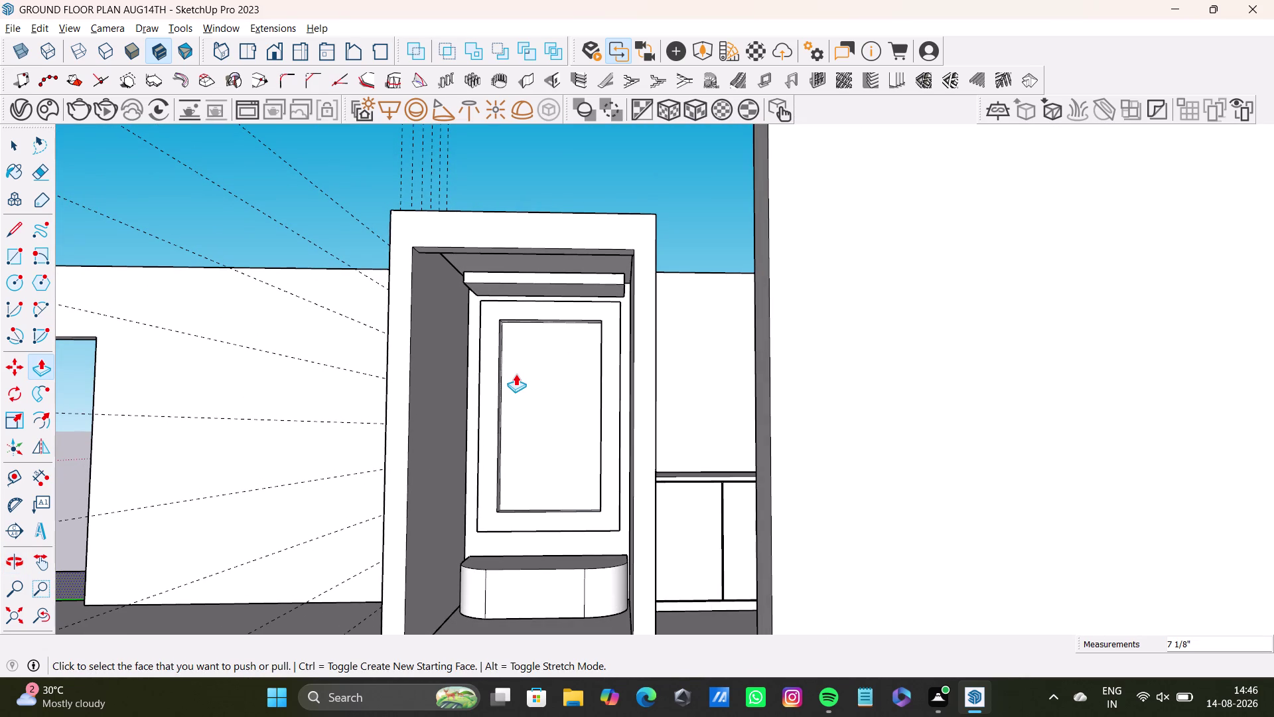
scroll(down, 3)
middle_drag(517, 473, 532, 508)
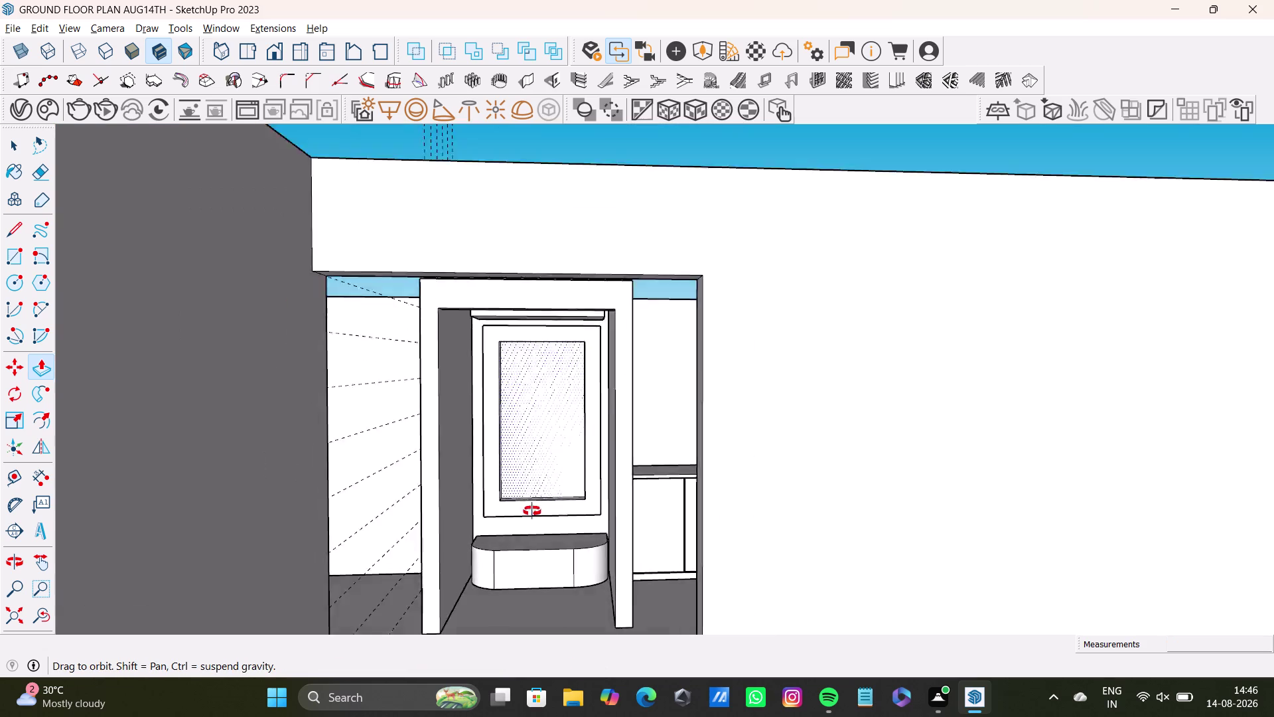
middle_drag(532, 508, 540, 592)
scroll(up, 3)
middle_drag(525, 514, 500, 587)
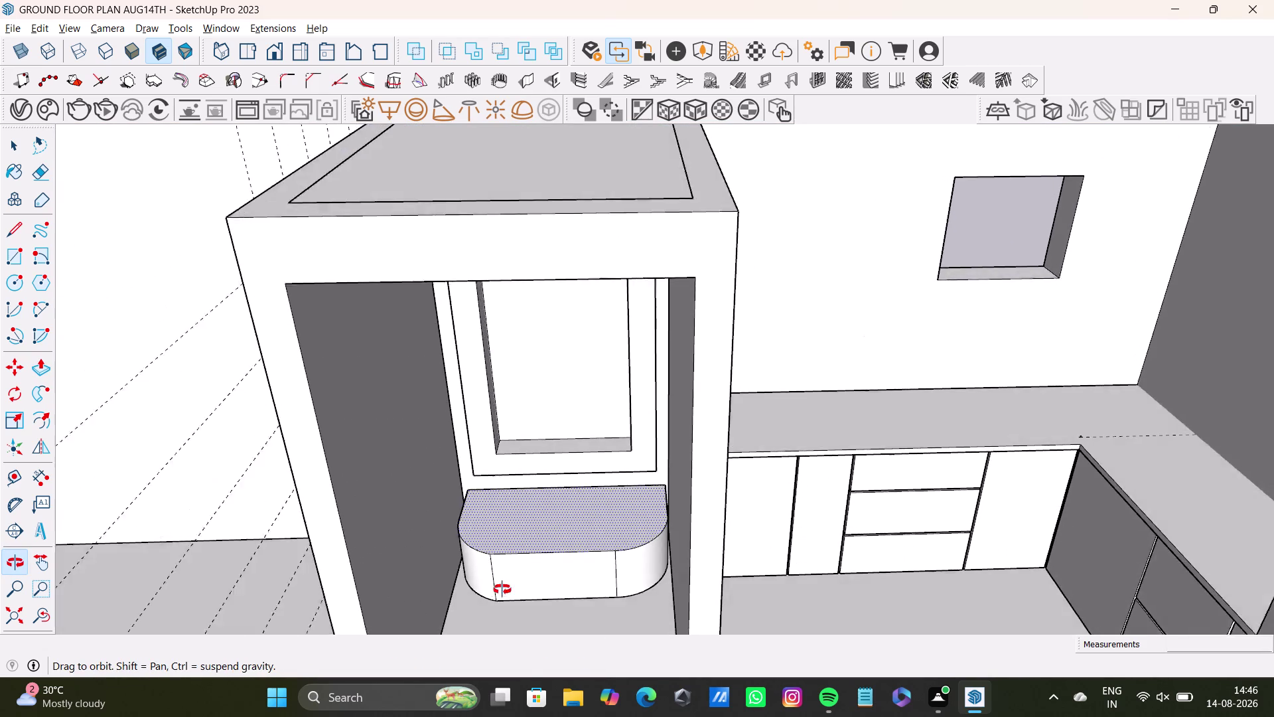
middle_drag(500, 587, 535, 599)
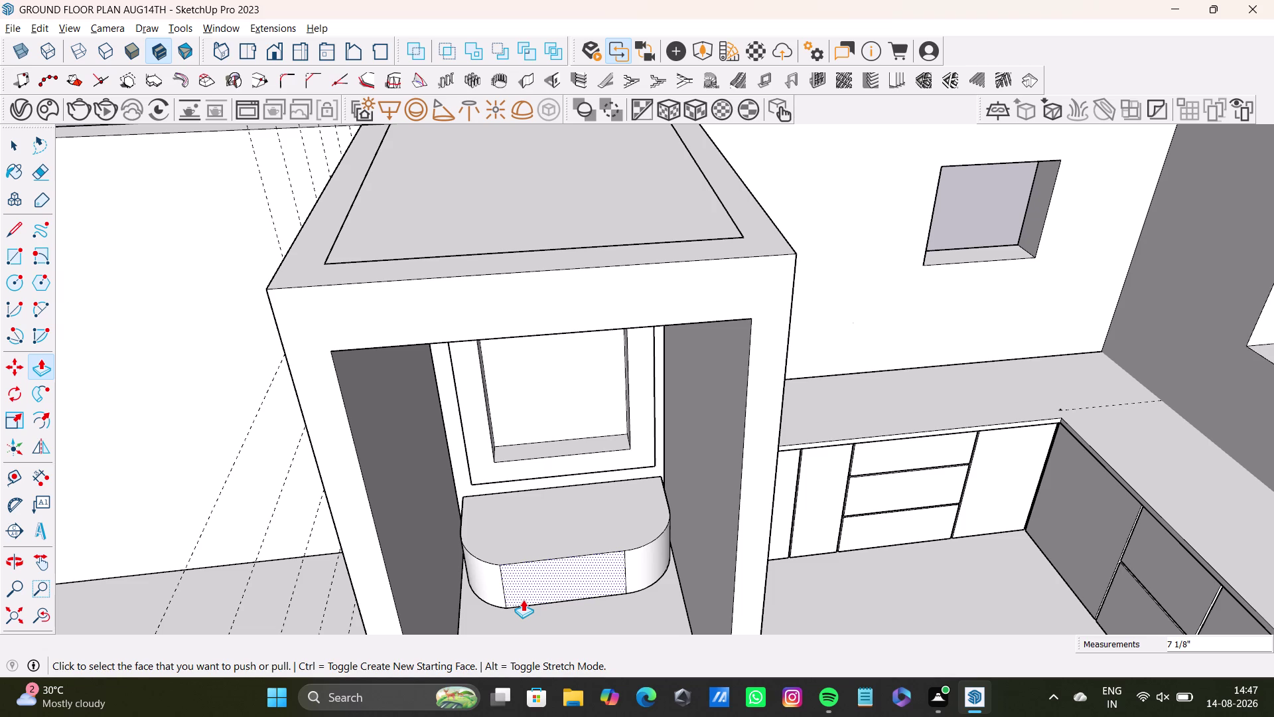
key(space)
scroll(down, 3)
key(space)
click(524, 282)
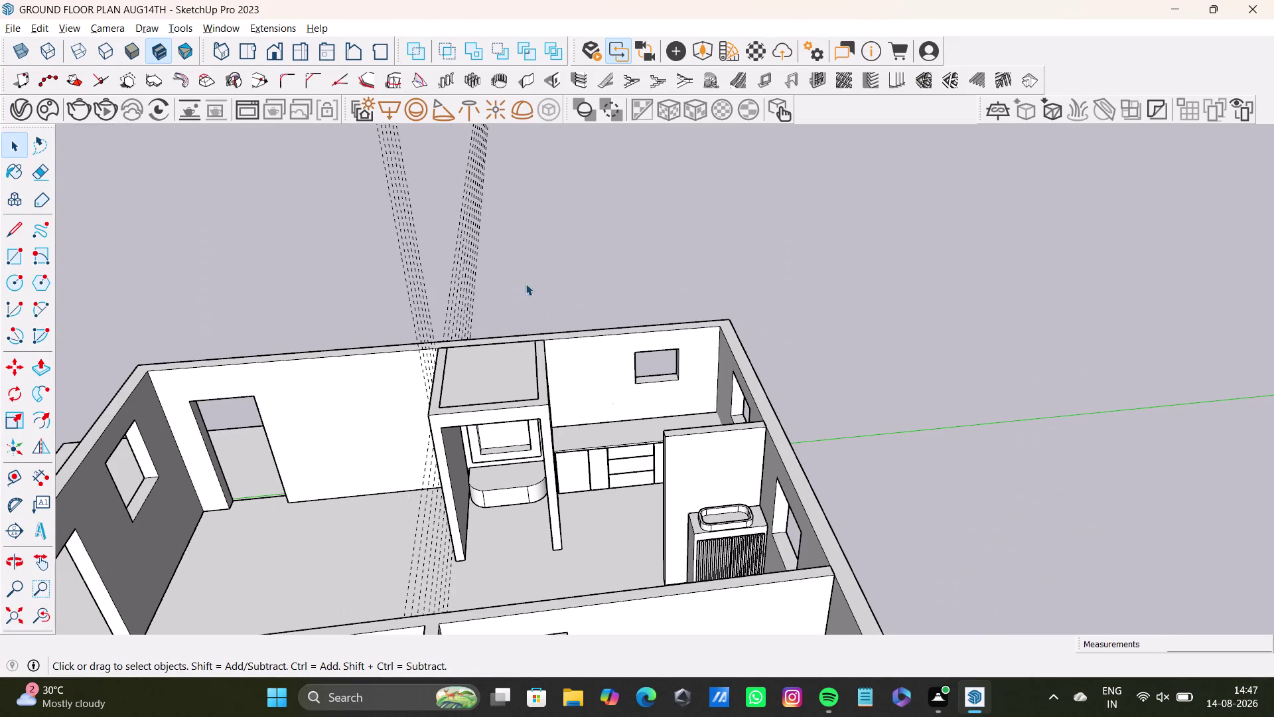
scroll(up, 3)
middle_drag(533, 467, 534, 498)
key(space)
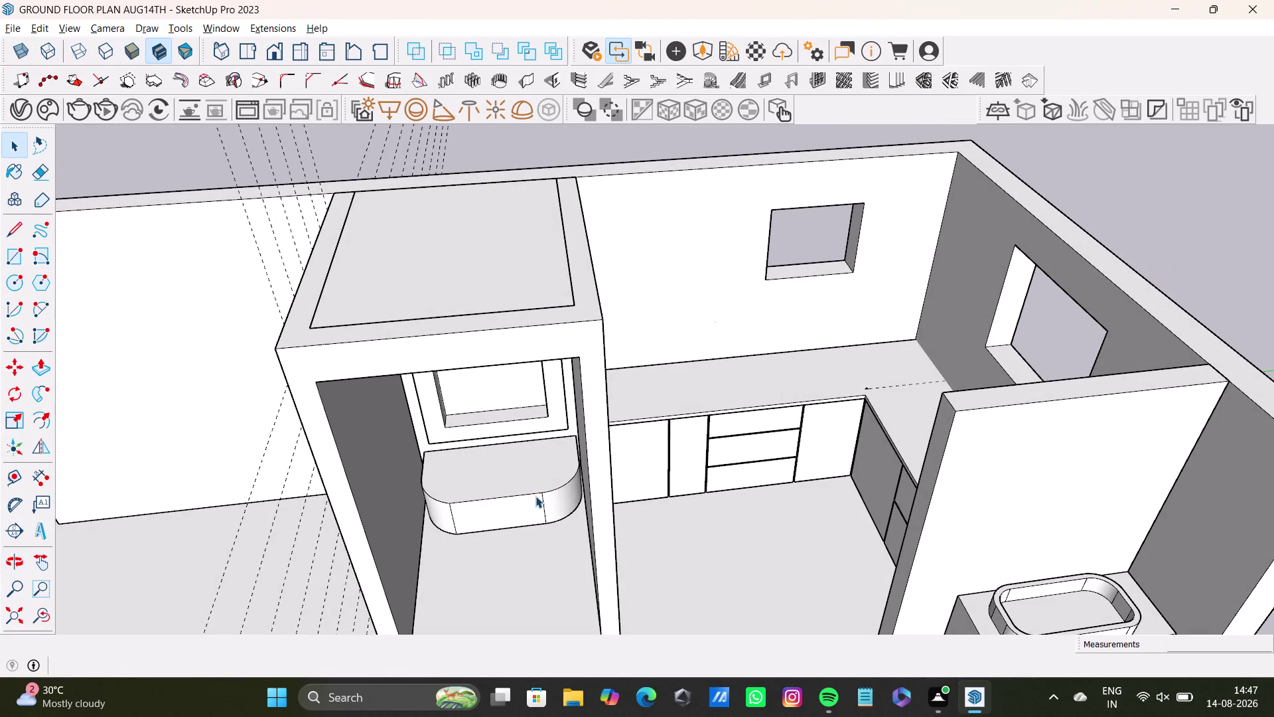
click(542, 135)
middle_drag(592, 375, 453, 353)
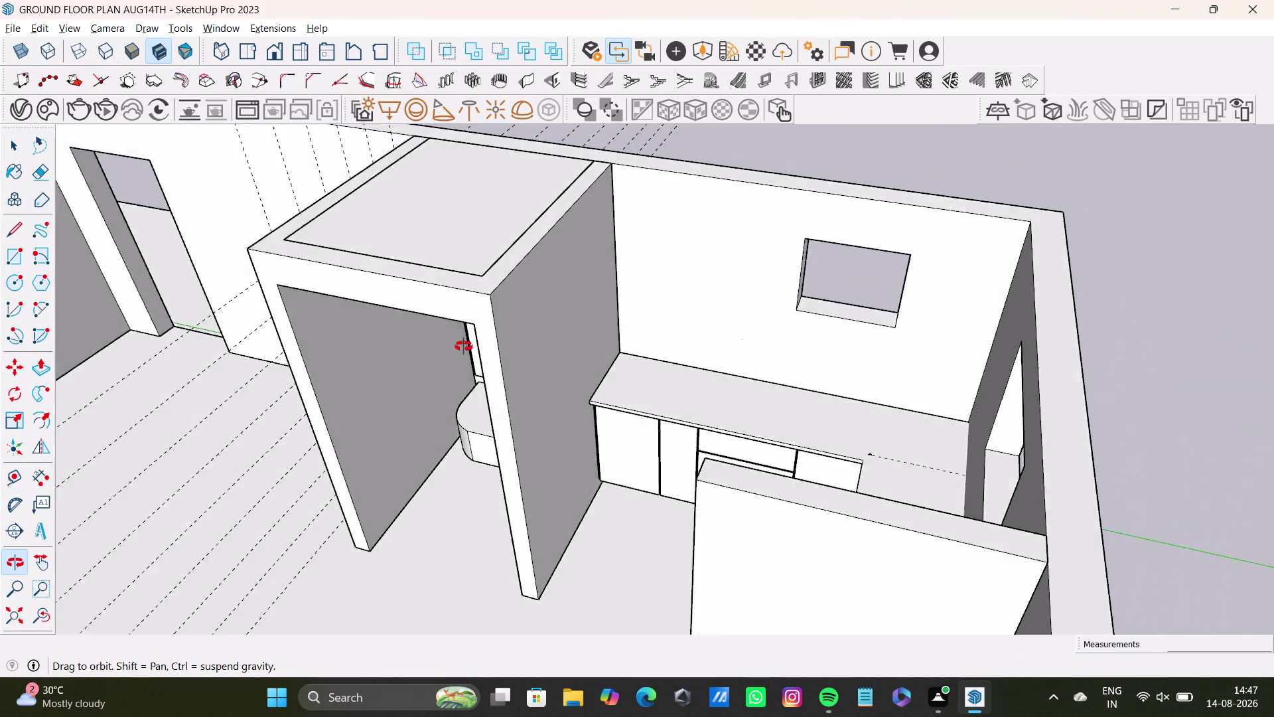
middle_drag(453, 353, 591, 324)
middle_drag(495, 422, 714, 394)
scroll(down, 3)
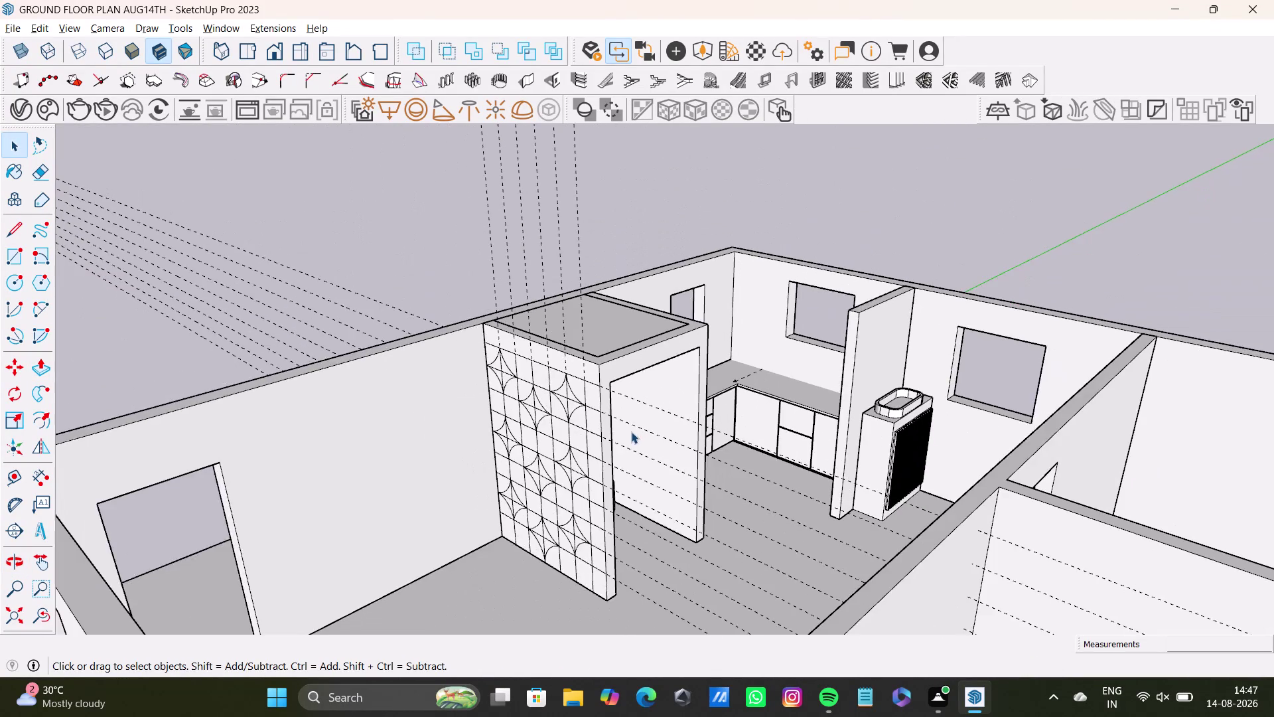
middle_drag(631, 431, 570, 266)
middle_drag(585, 302, 547, 565)
middle_drag(414, 386, 250, 335)
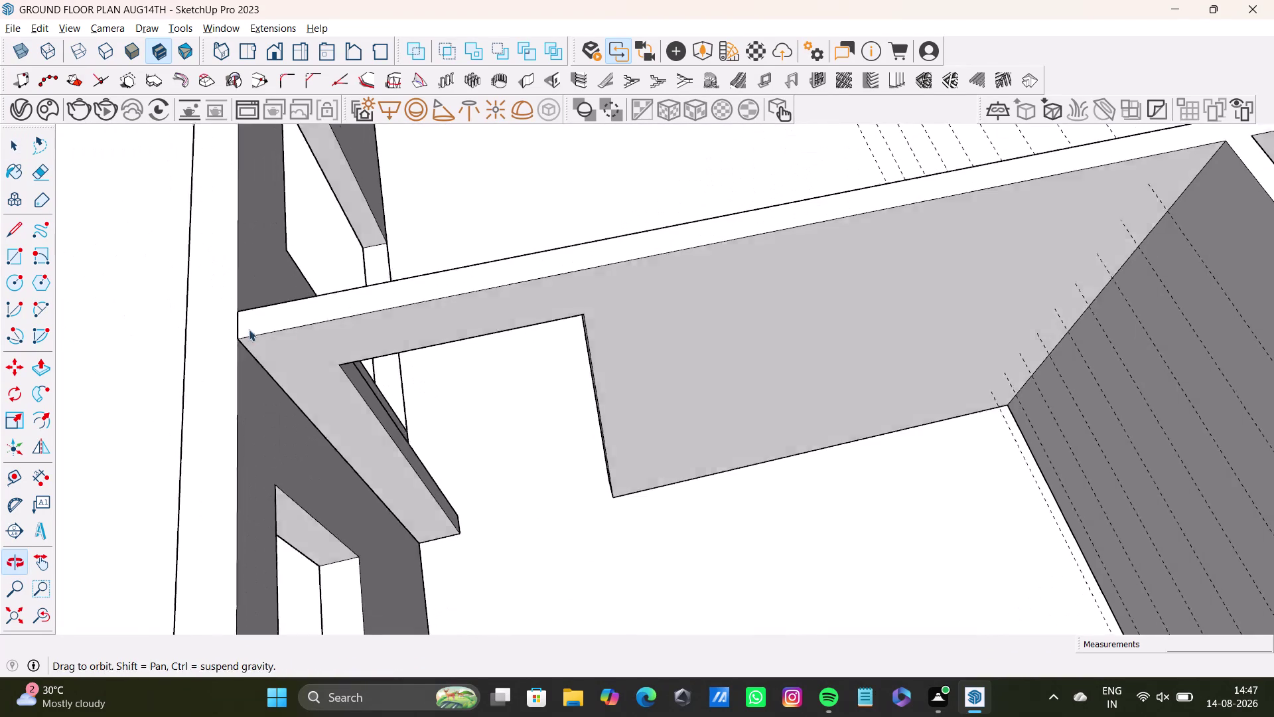
middle_drag(631, 401, 293, 385)
scroll(down, 3)
middle_drag(607, 464, 329, 502)
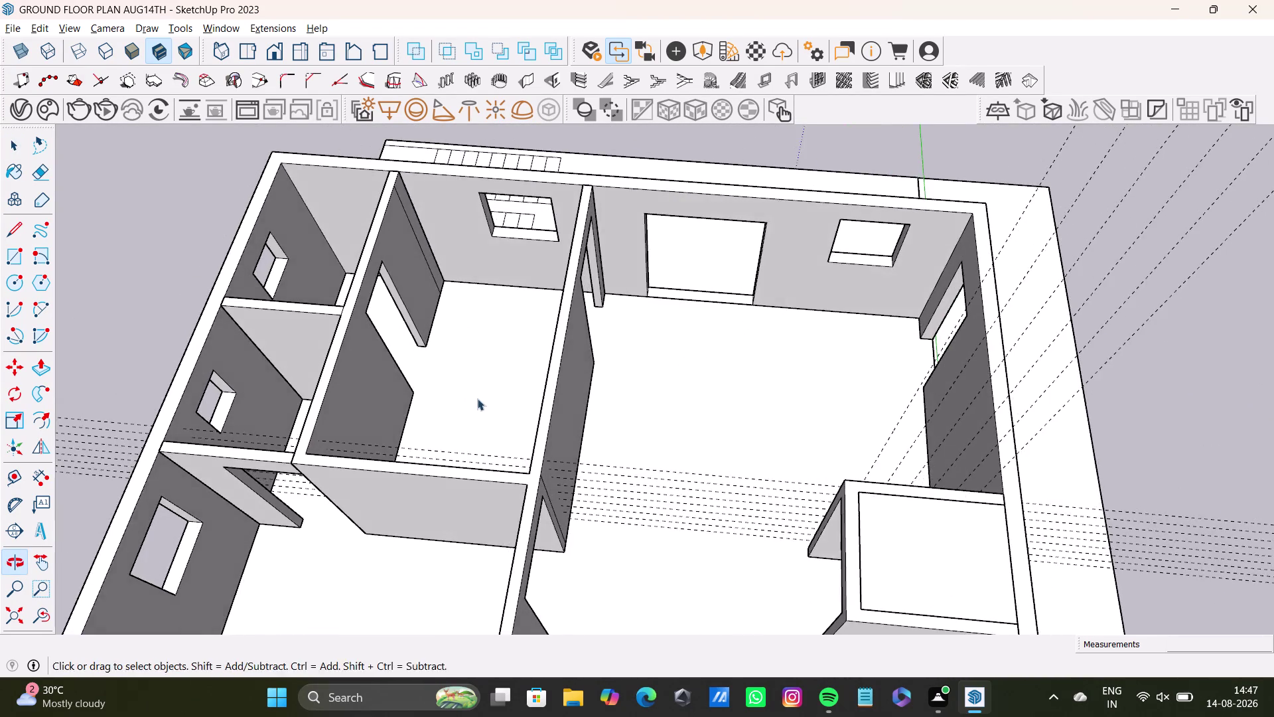
middle_drag(477, 398, 582, 489)
middle_drag(575, 495, 354, 514)
middle_drag(577, 389, 614, 513)
middle_drag(597, 489, 639, 528)
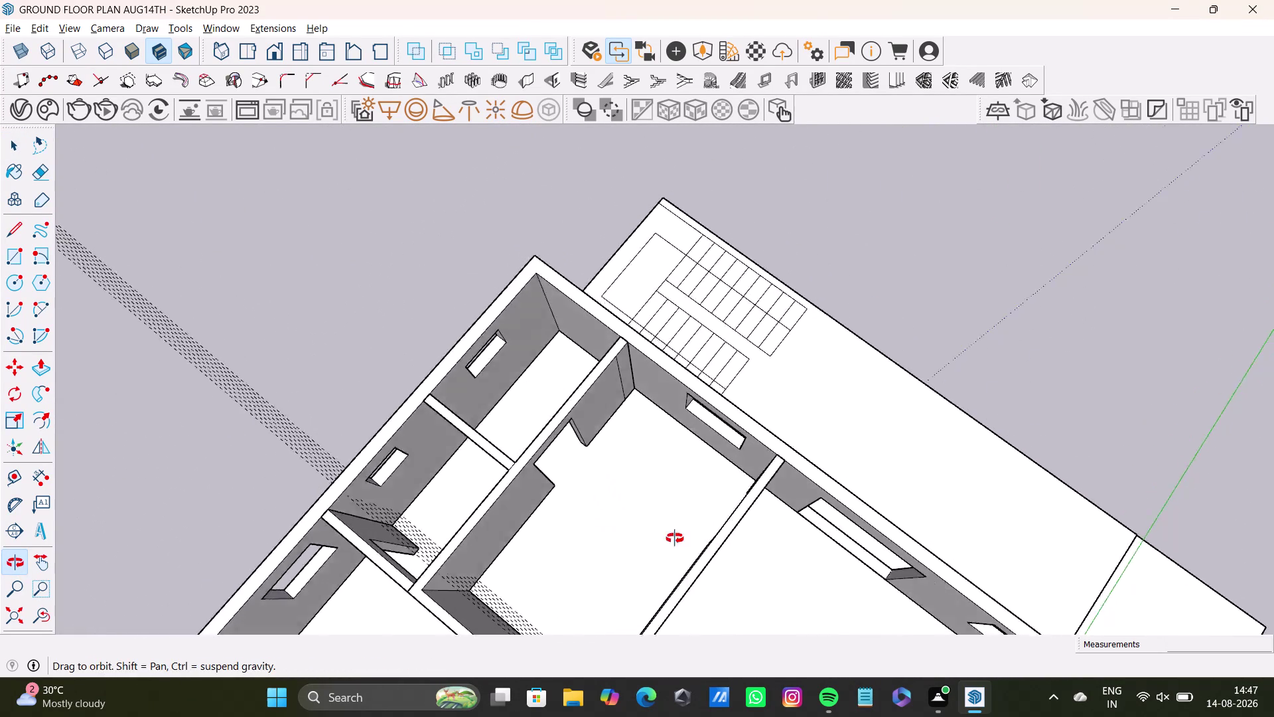
middle_drag(639, 529, 809, 429)
scroll(up, 3)
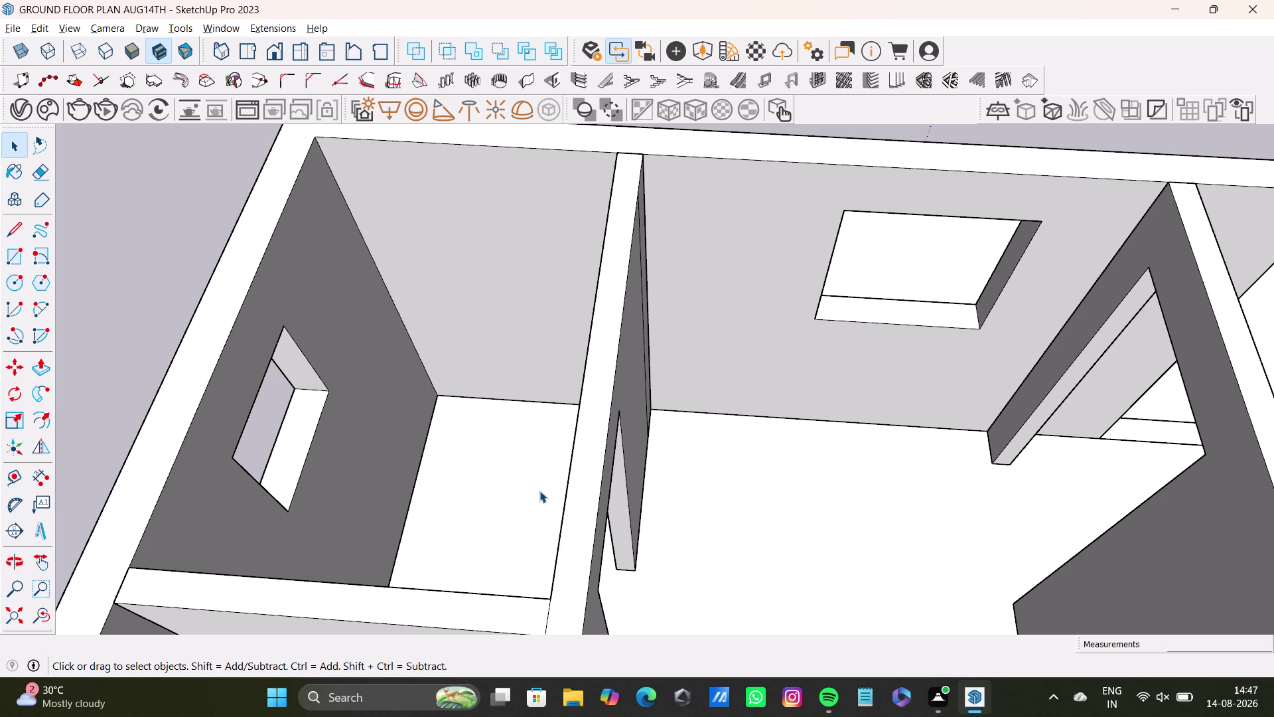
middle_drag(687, 482, 352, 602)
scroll(down, 3)
middle_drag(430, 515, 601, 258)
scroll(up, 3)
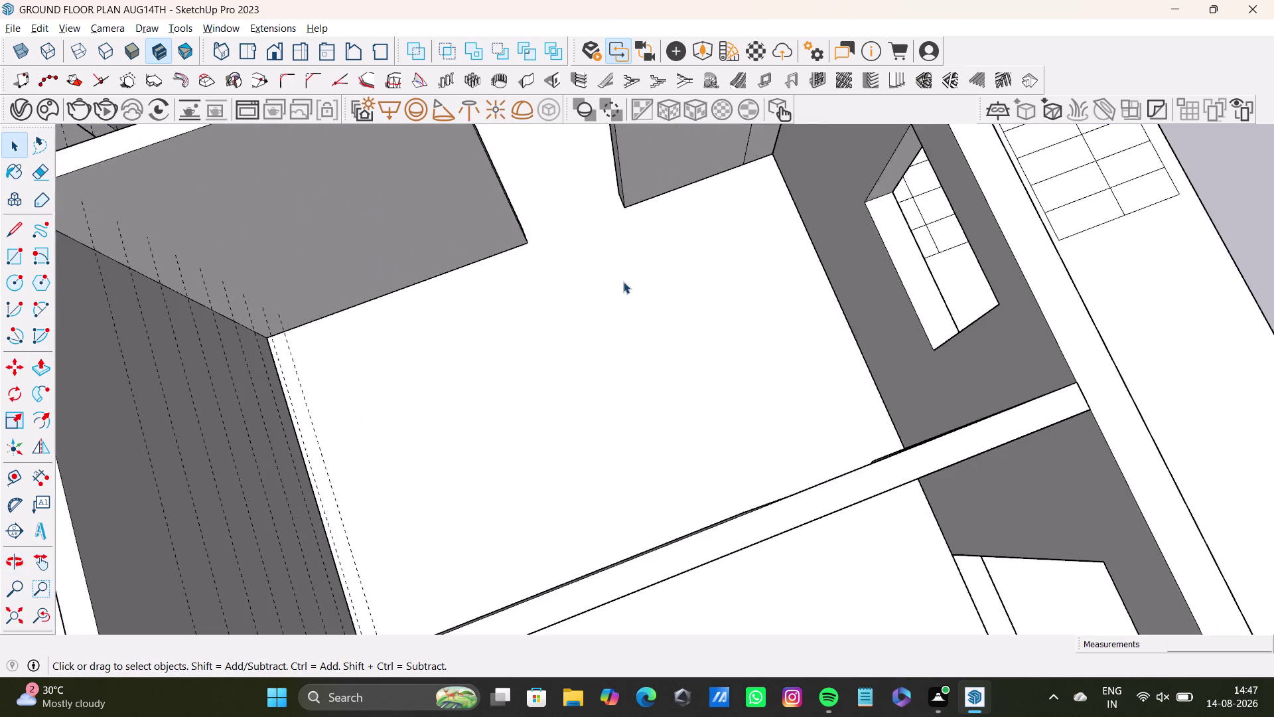
scroll(up, 3)
middle_drag(623, 281, 811, 182)
scroll(down, 3)
middle_drag(840, 311, 493, 333)
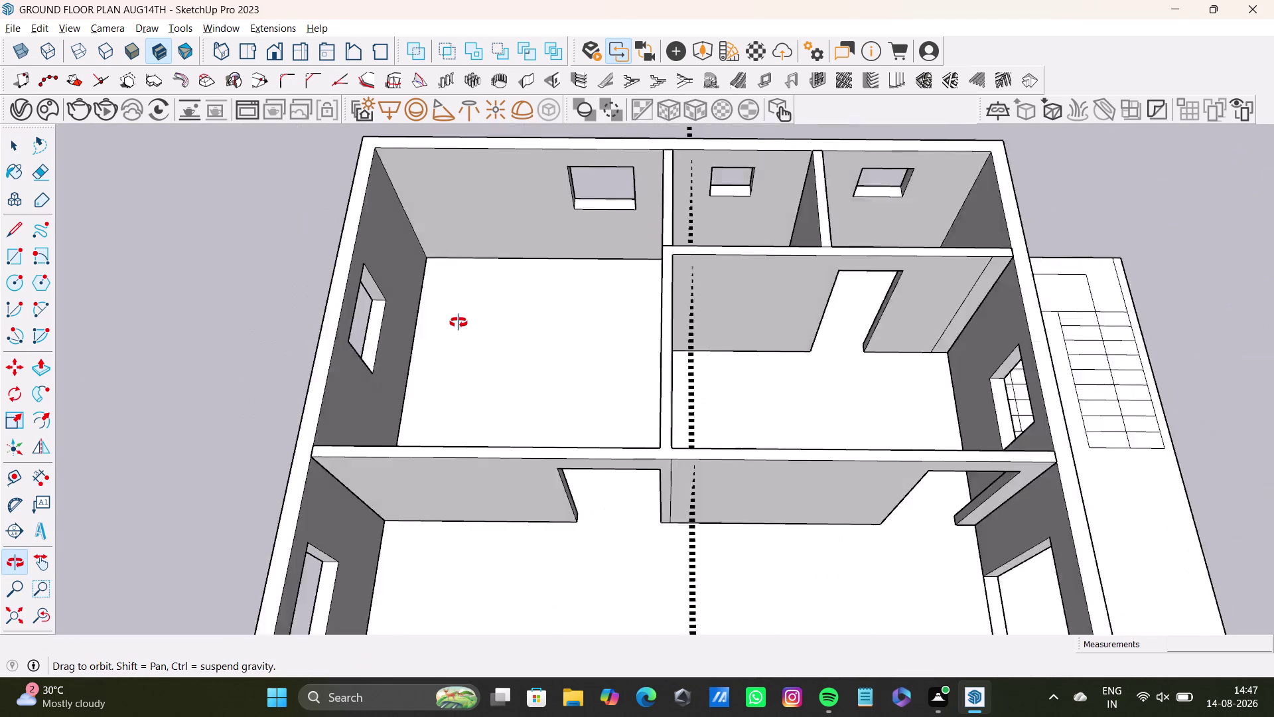
middle_drag(493, 333, 355, 231)
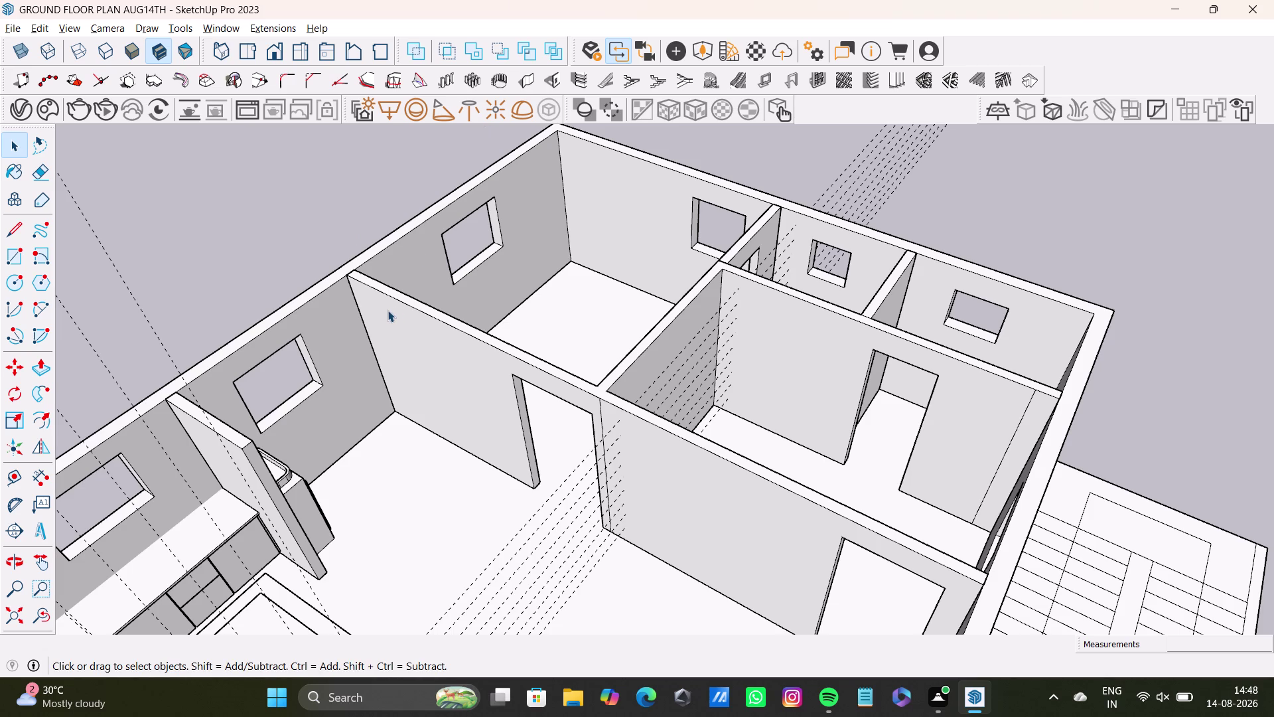
scroll(down, 3)
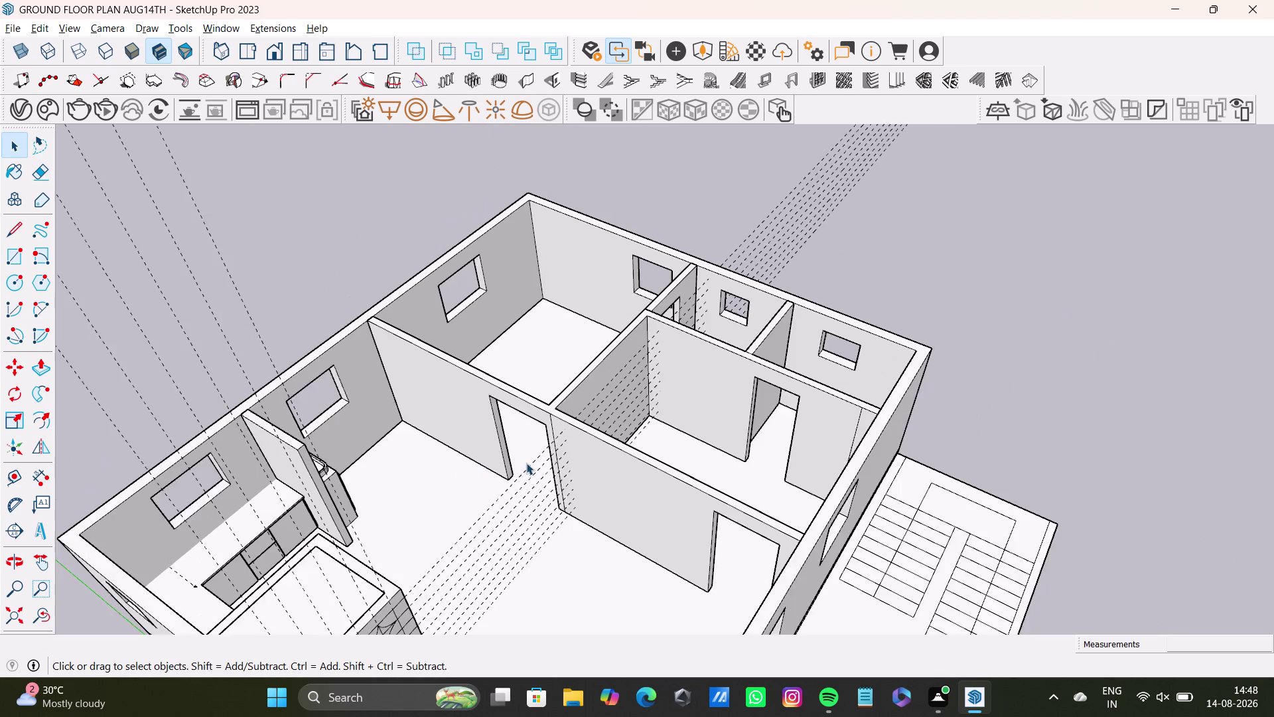
scroll(down, 3)
middle_drag(483, 485, 245, 510)
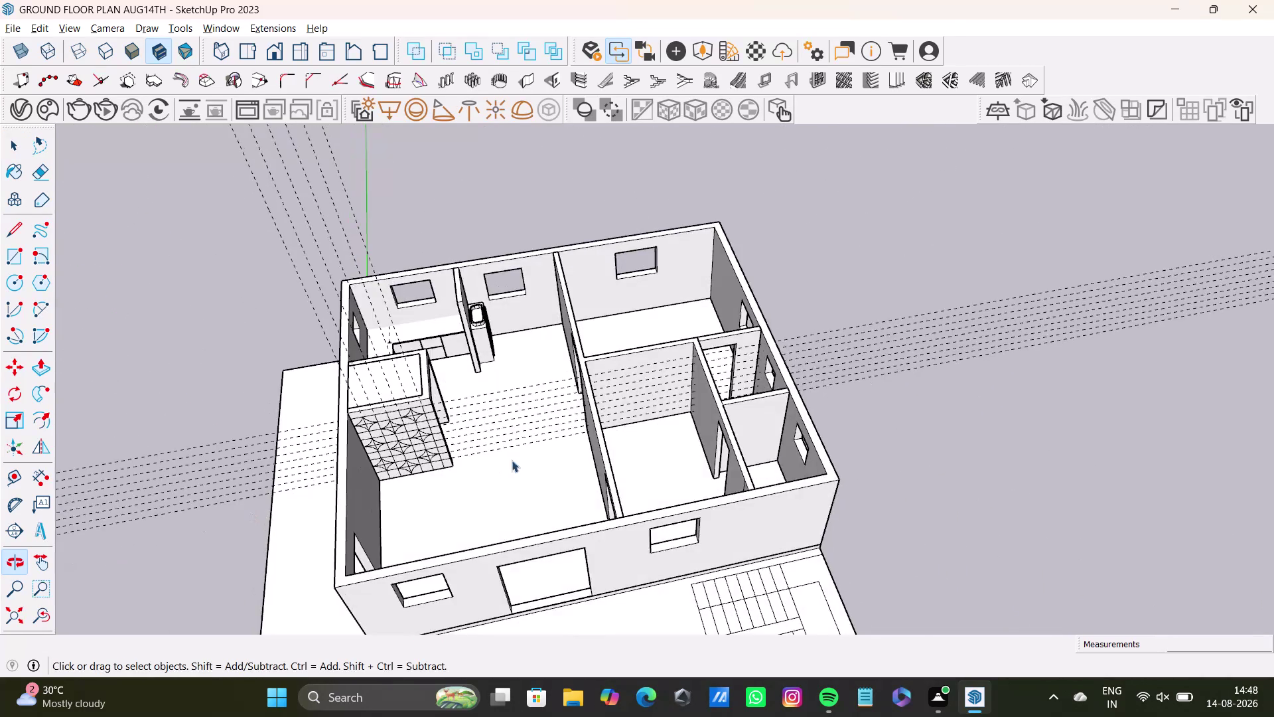
scroll(up, 3)
middle_drag(515, 430, 332, 463)
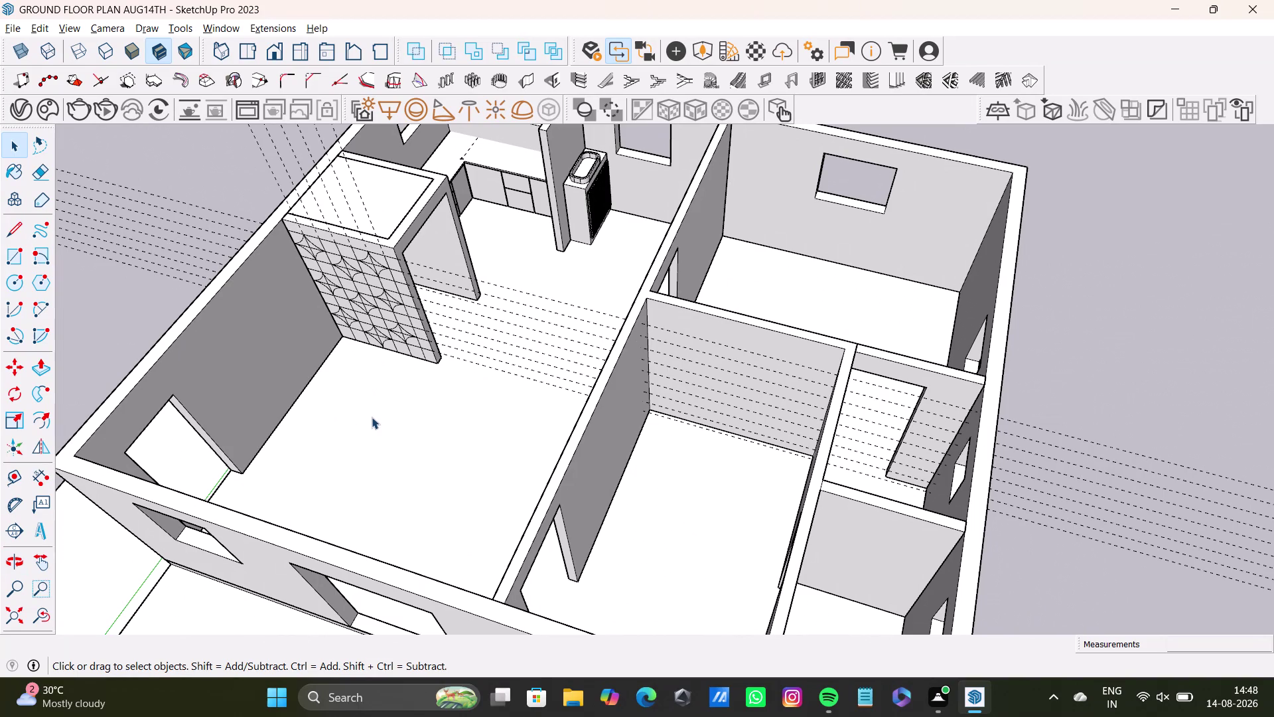
middle_drag(402, 413, 133, 346)
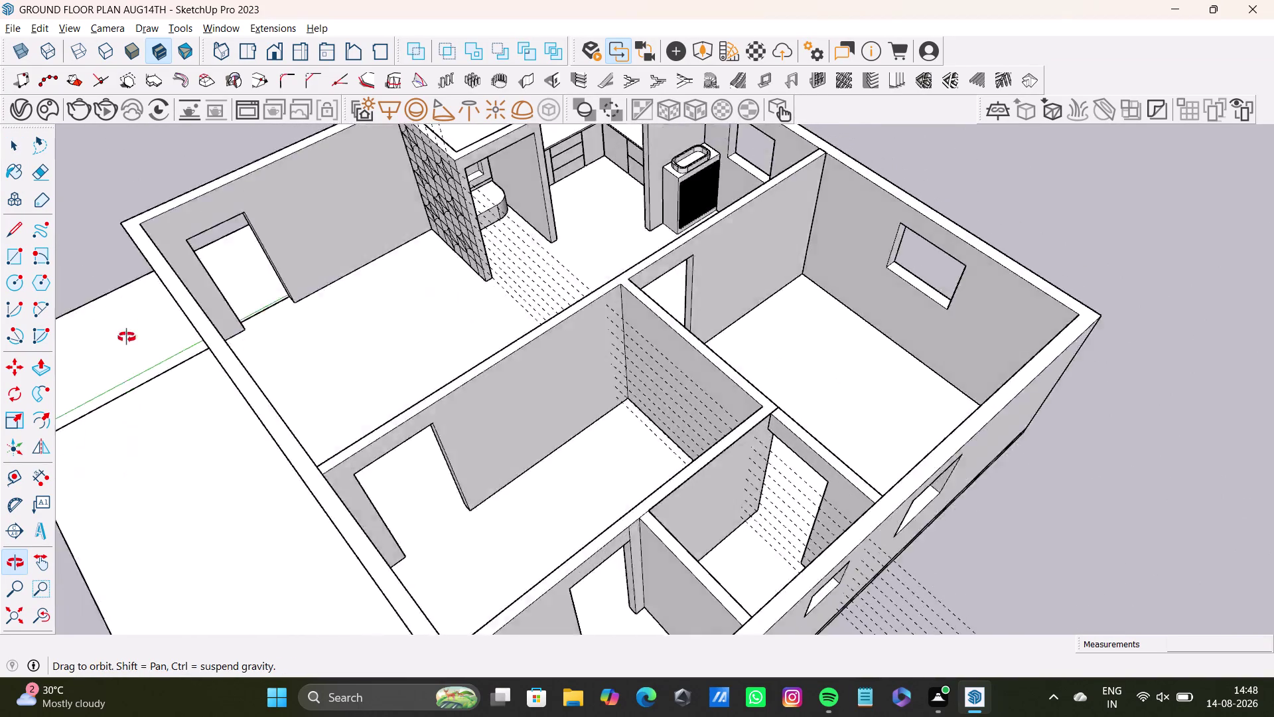
middle_drag(133, 346, 127, 334)
middle_drag(346, 253, 341, 436)
middle_drag(356, 420, 177, 470)
middle_drag(322, 418, 380, 390)
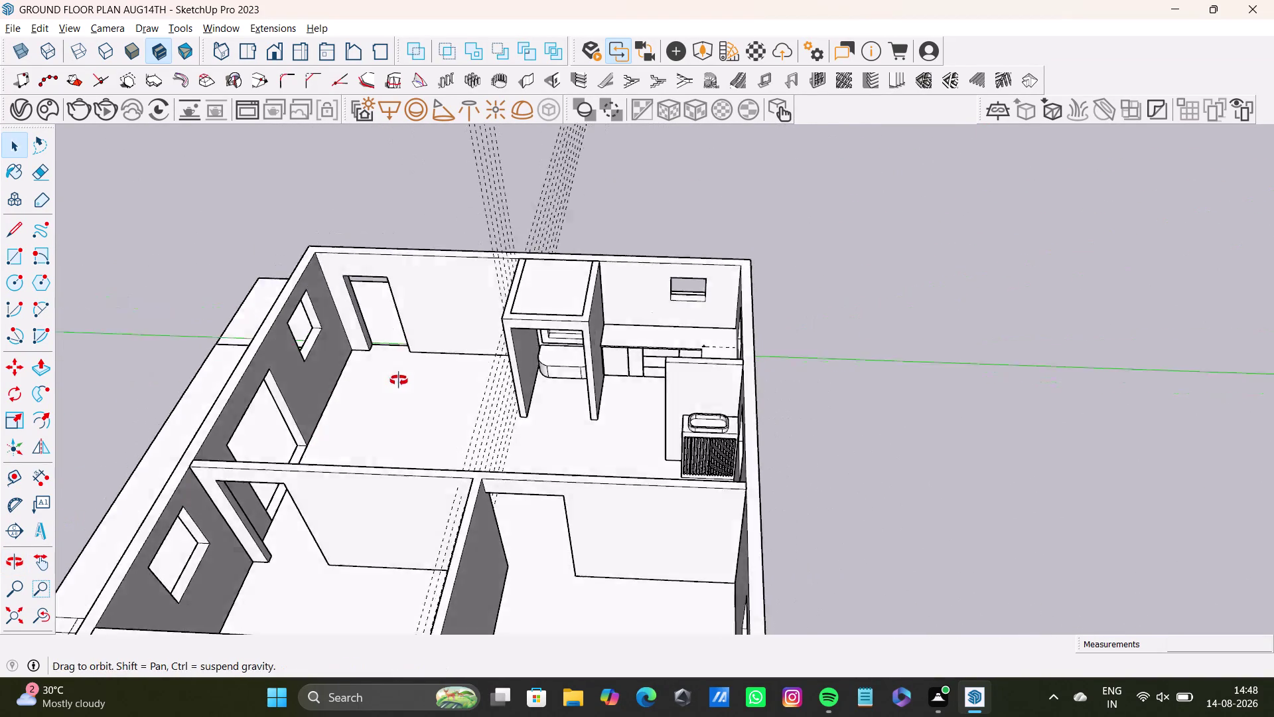
middle_drag(379, 390, 160, 434)
scroll(up, 3)
middle_drag(348, 303, 661, 223)
middle_drag(495, 383, 751, 326)
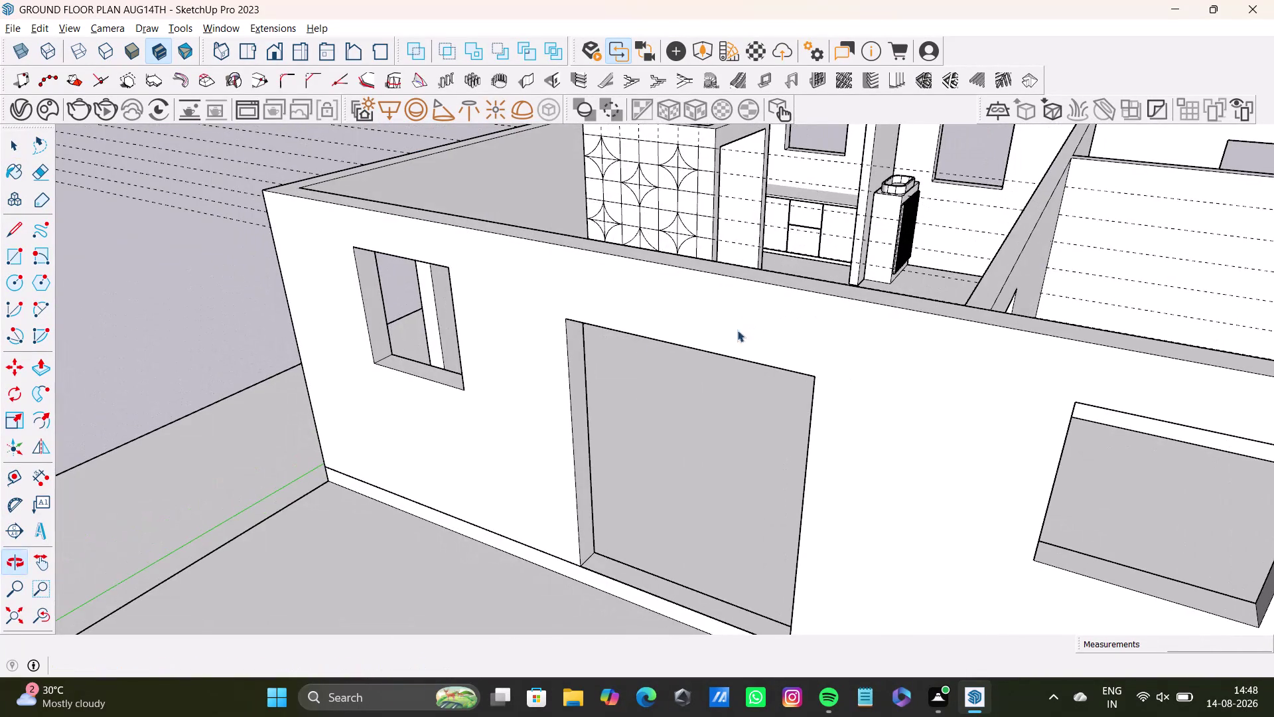
middle_drag(530, 347, 305, 403)
middle_drag(305, 431, 574, 567)
middle_drag(562, 319, 26, 531)
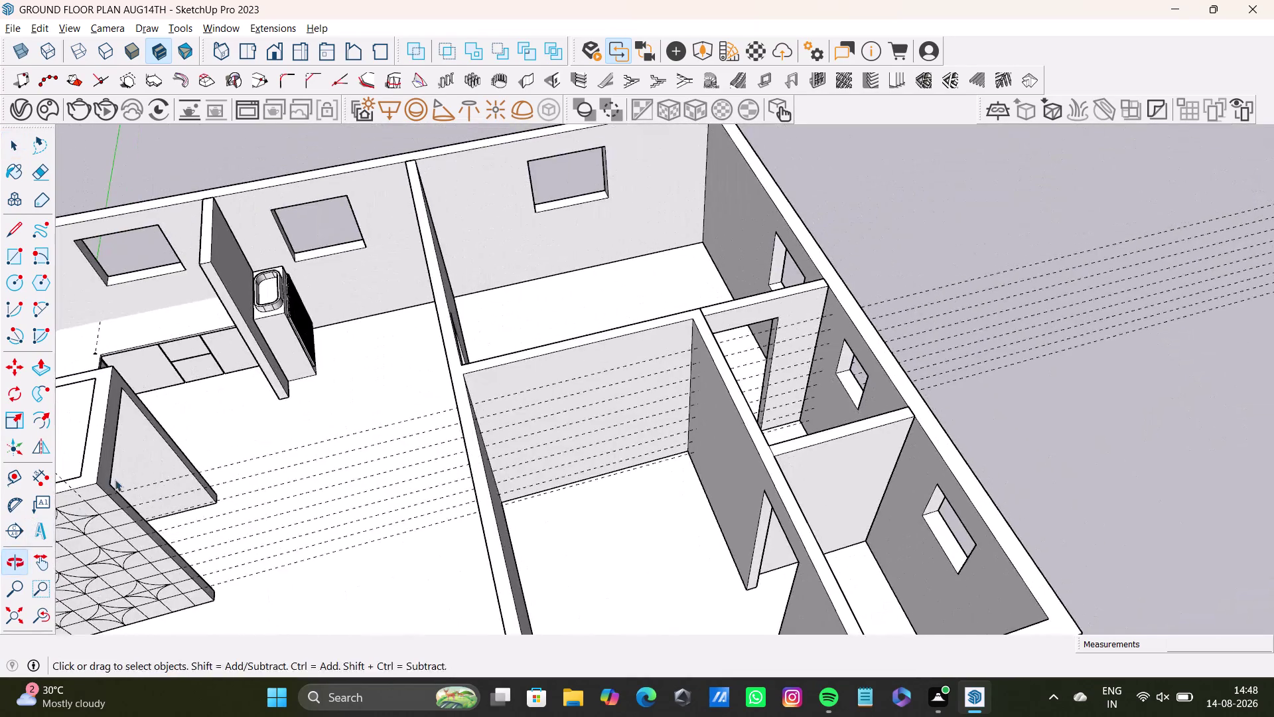
middle_drag(115, 479, 80, 633)
middle_drag(291, 396, 447, 628)
middle_drag(502, 587, 105, 498)
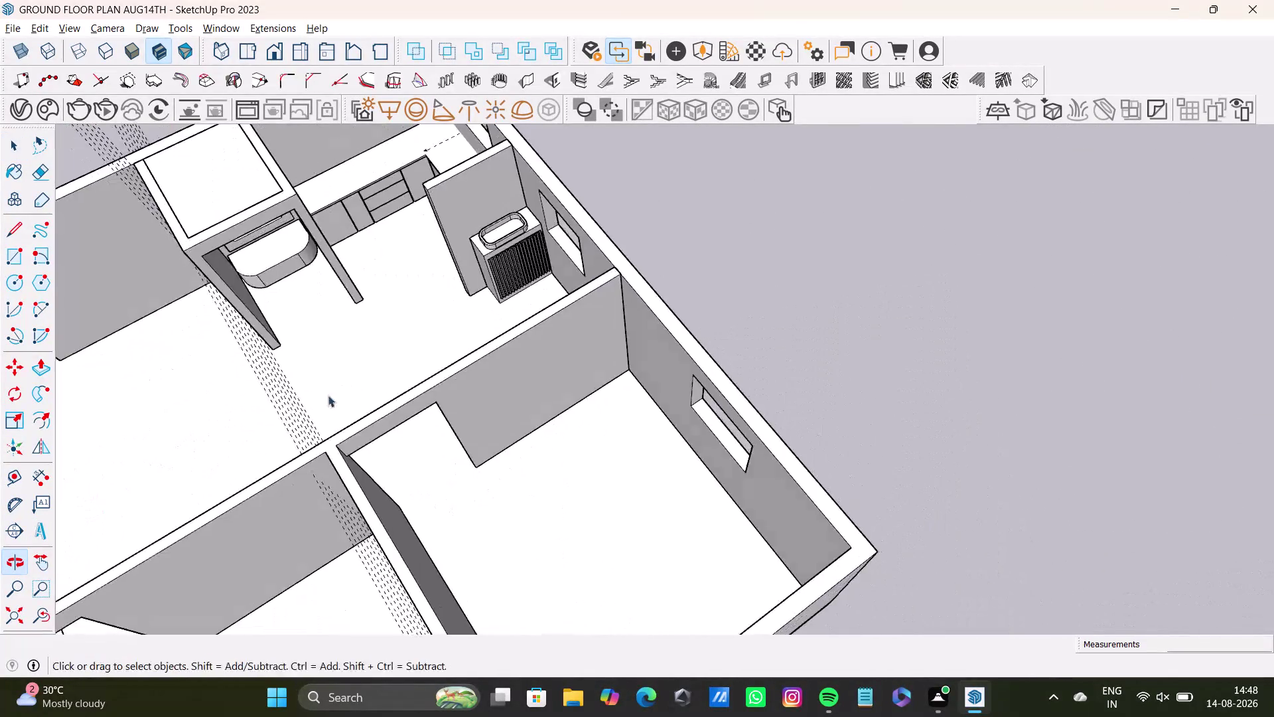
middle_drag(436, 326, 494, 512)
middle_drag(494, 514, 78, 465)
middle_drag(322, 387, 425, 434)
middle_drag(432, 453, 434, 523)
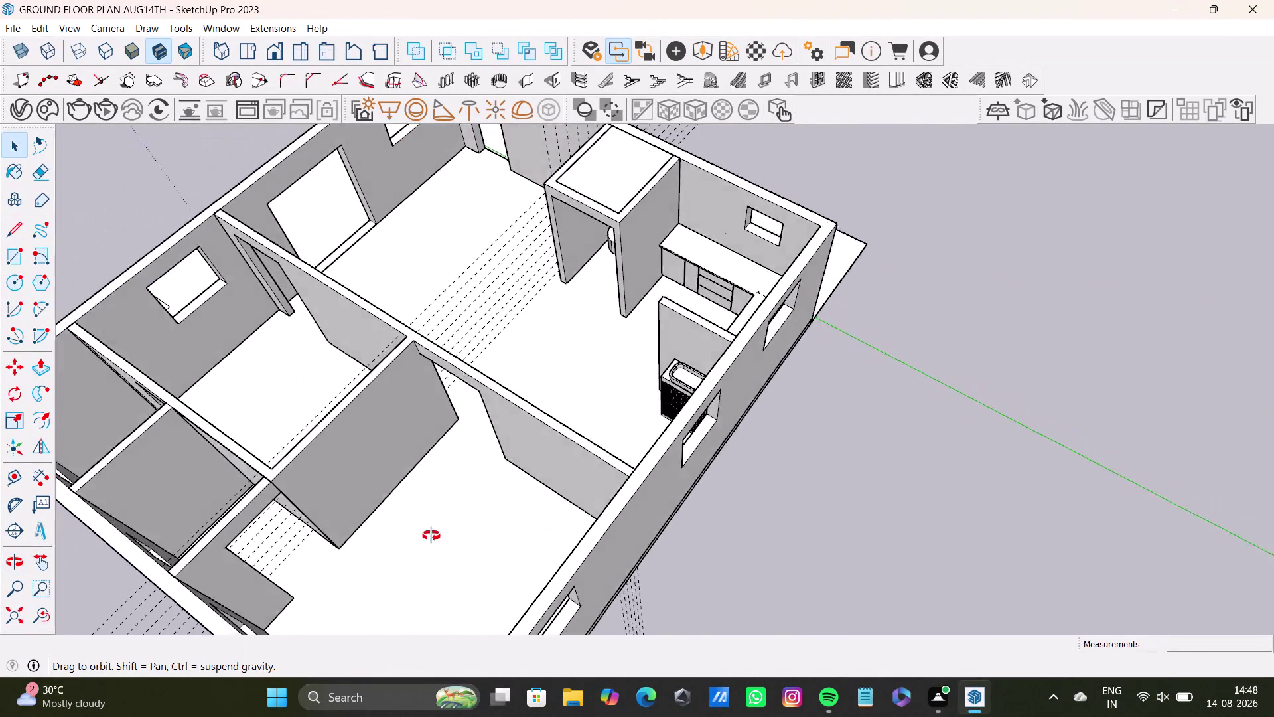
middle_drag(434, 523, 46, 501)
middle_drag(204, 337, 336, 430)
middle_drag(339, 433, 0, 419)
middle_drag(550, 357, 427, 515)
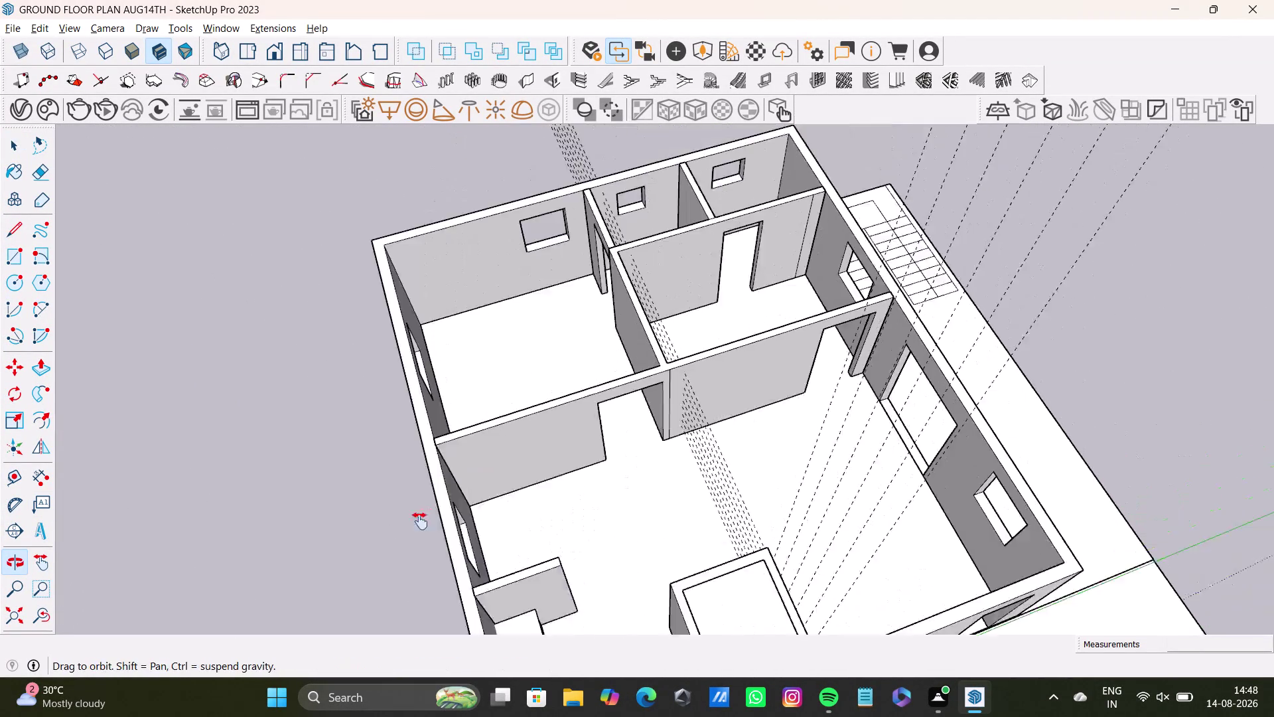
middle_drag(427, 514, 418, 523)
middle_drag(507, 466, 268, 489)
middle_drag(506, 331, 431, 480)
middle_drag(429, 480, 402, 488)
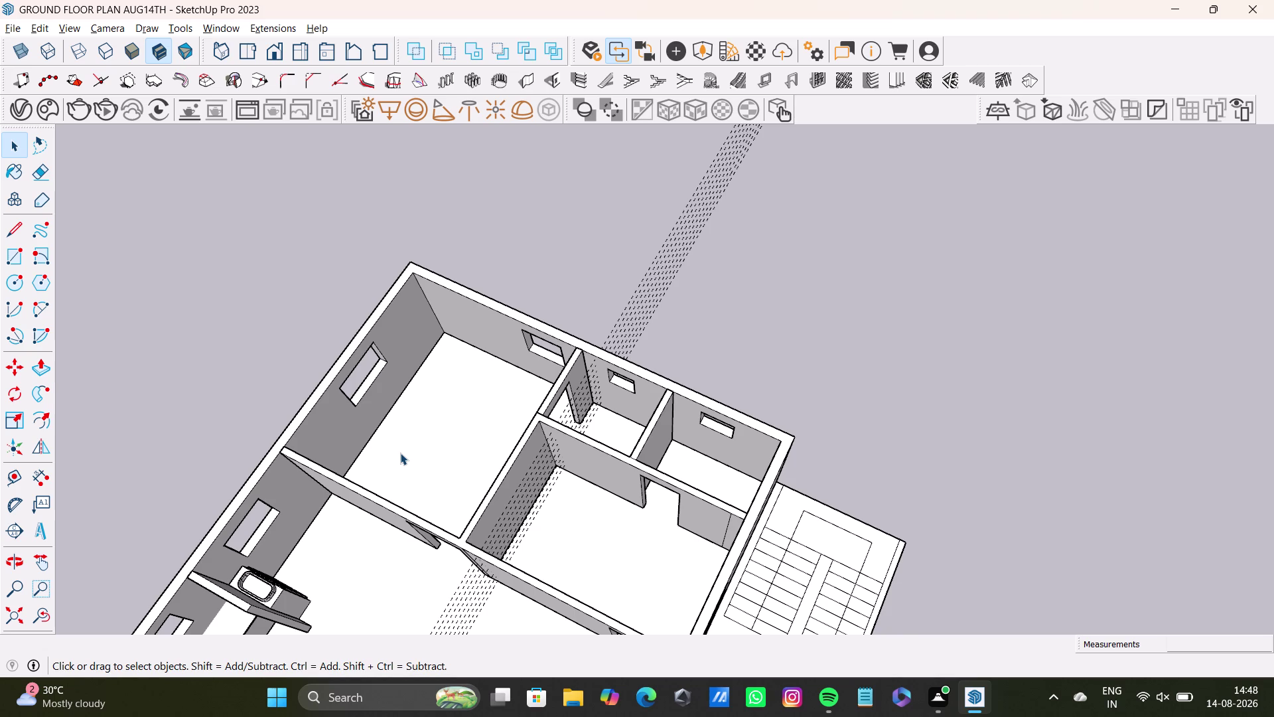
middle_drag(671, 544, 485, 406)
middle_drag(608, 546, 398, 523)
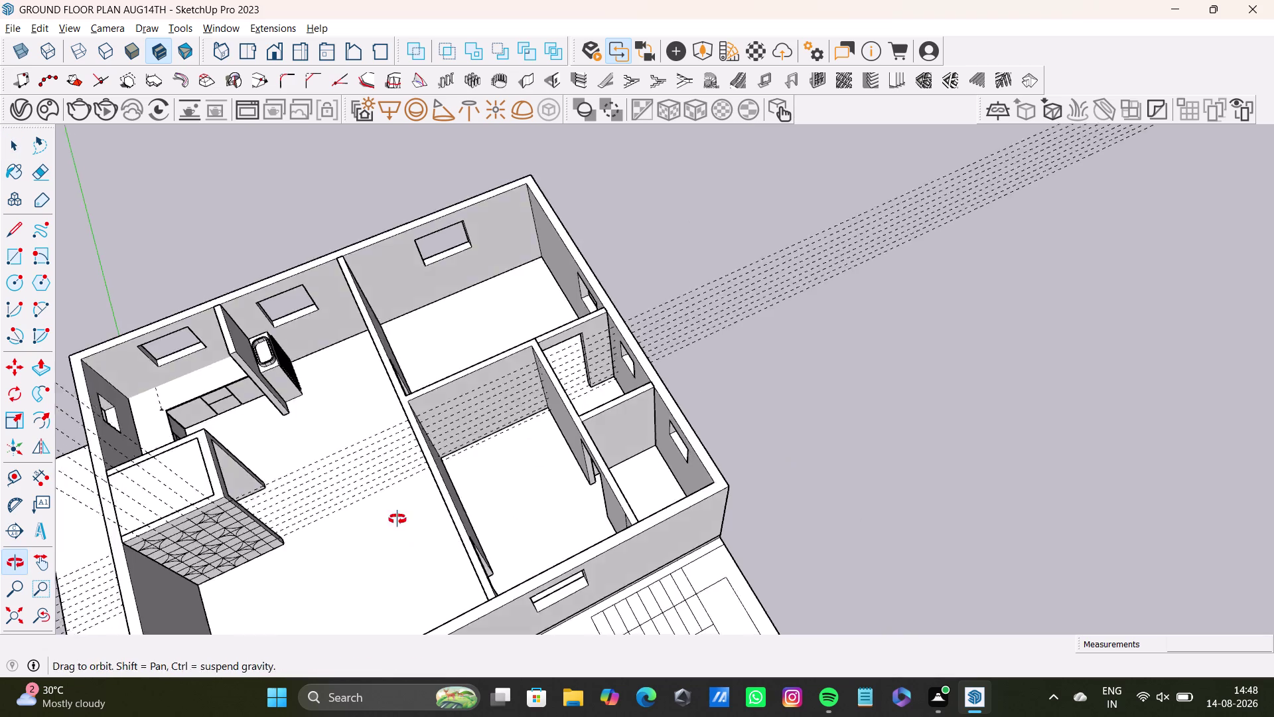
middle_drag(398, 523, 399, 510)
middle_drag(624, 530, 515, 427)
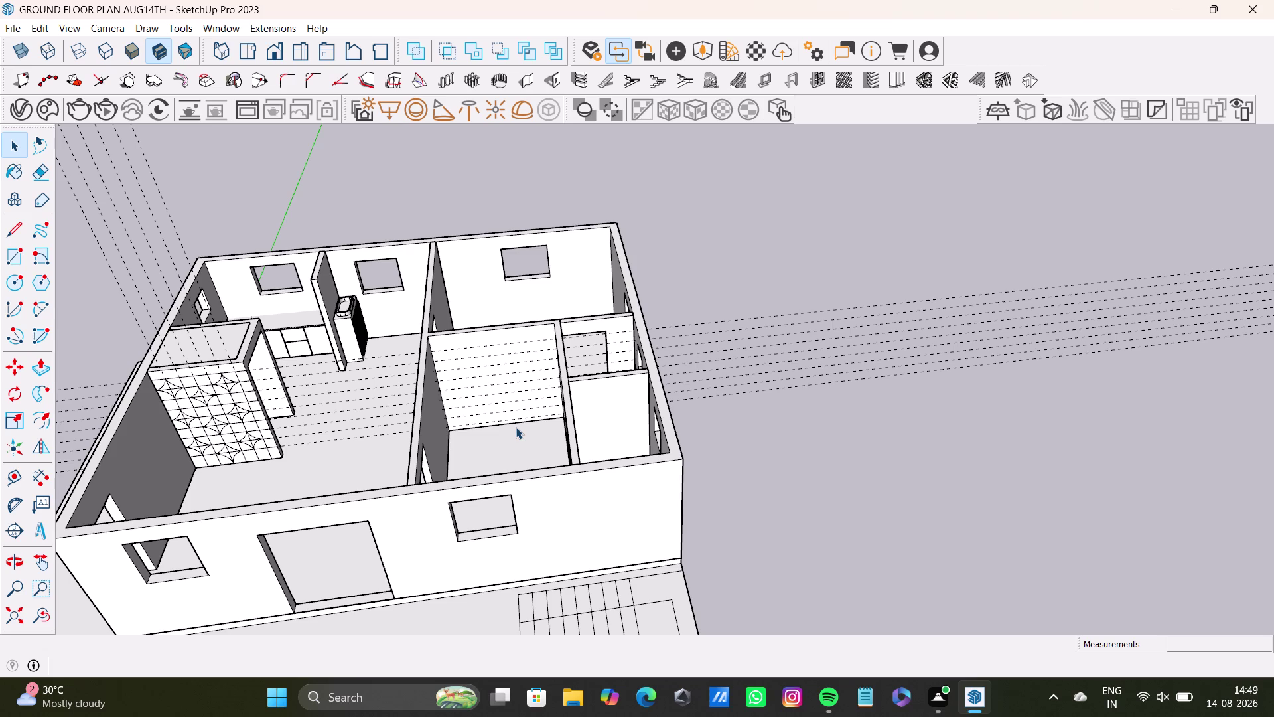
scroll(up, 3)
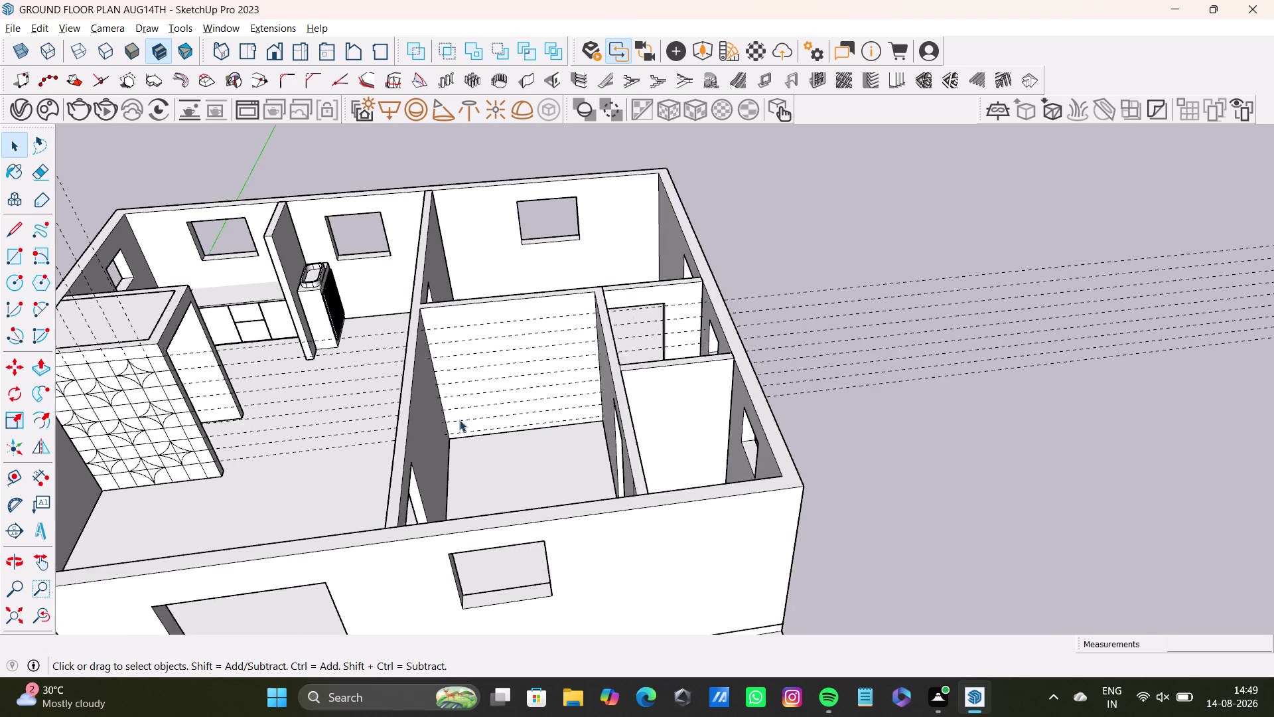
scroll(up, 3)
middle_drag(488, 419, 441, 450)
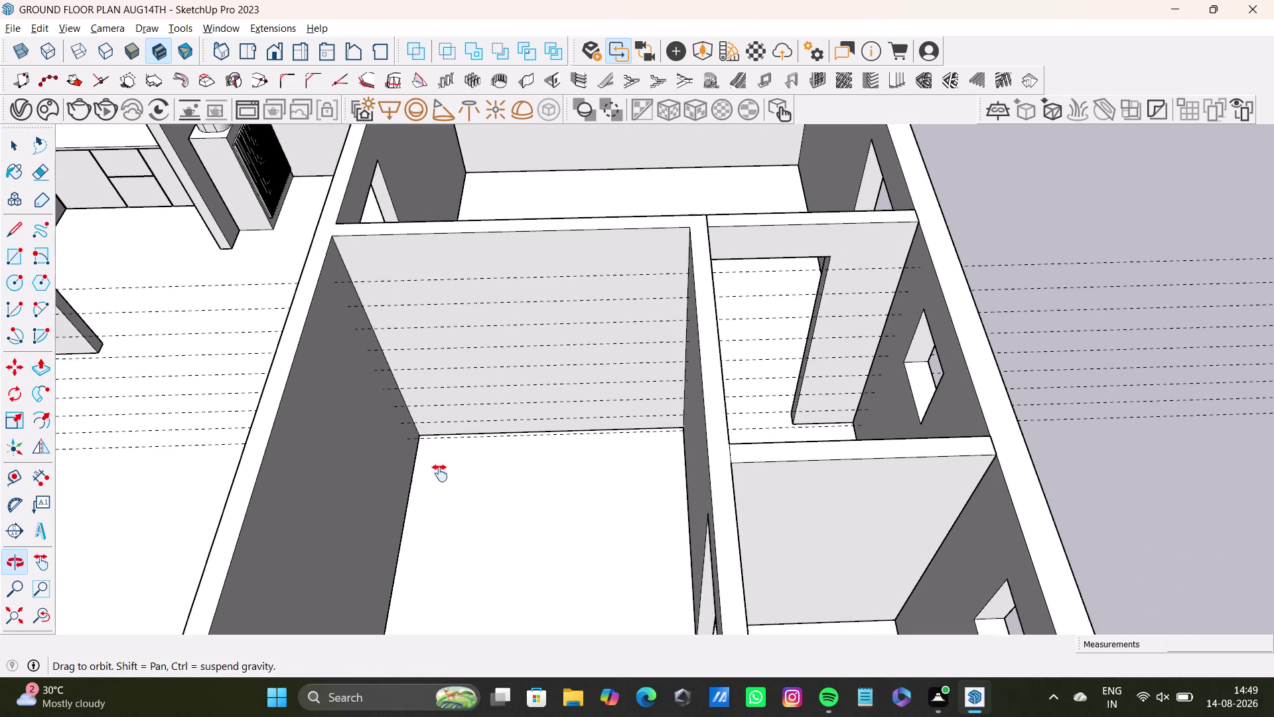
middle_drag(441, 450, 439, 476)
Delete all dashed guide lines with Edit > Delete Guides.
click(14, 35)
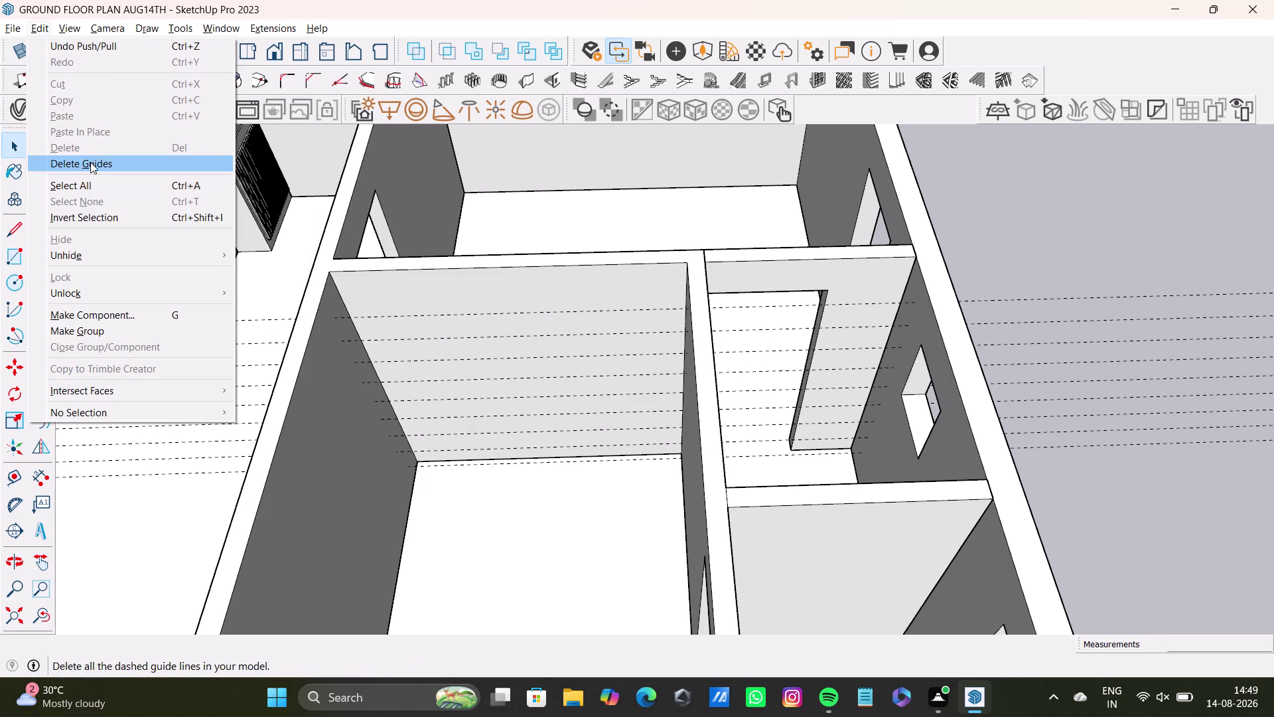
click(90, 162)
key(space)
Orbit and zoom over the bedroom and other rooms to confirm no guides remain.
middle_drag(473, 414, 573, 416)
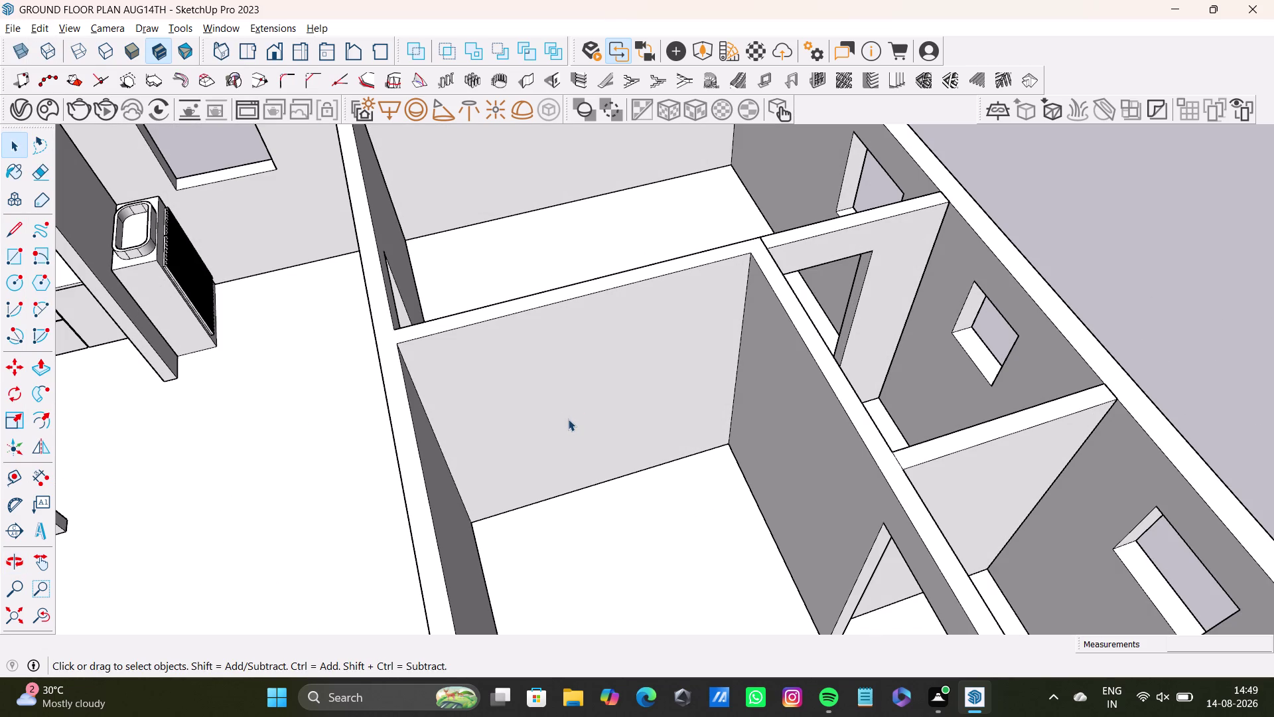
middle_drag(741, 505, 598, 542)
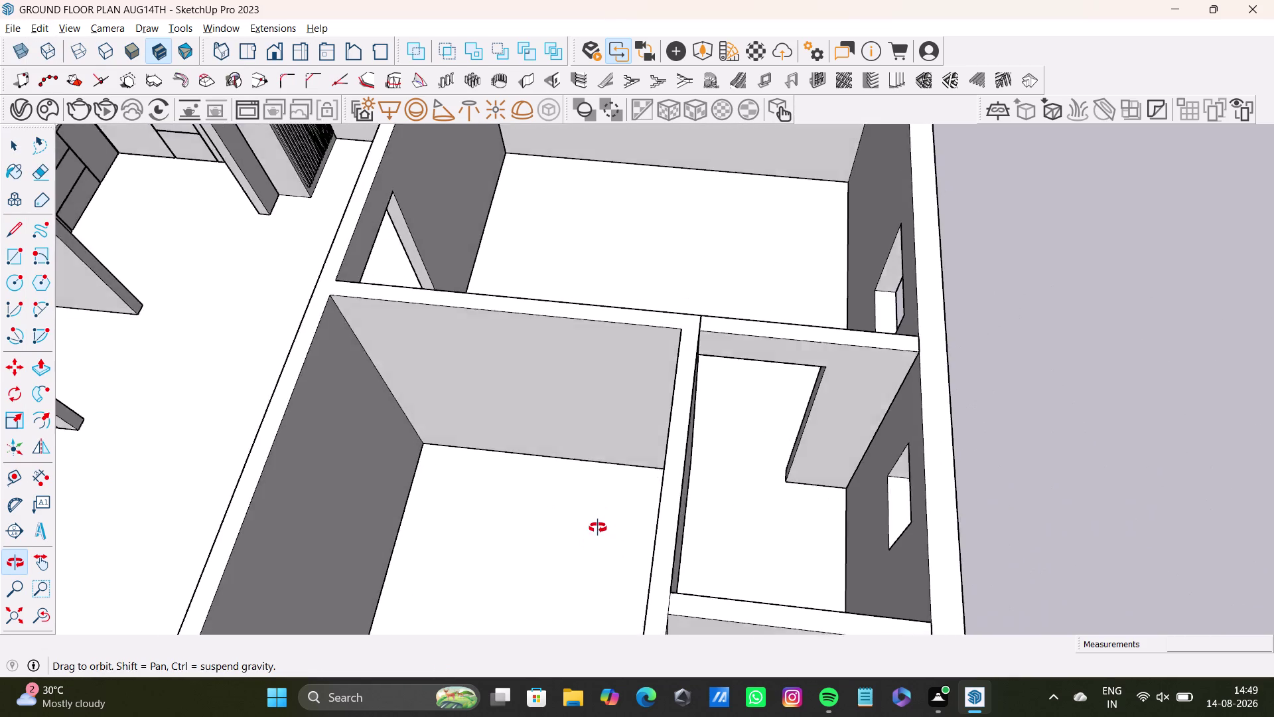
middle_drag(598, 543, 611, 529)
middle_drag(638, 515, 685, 514)
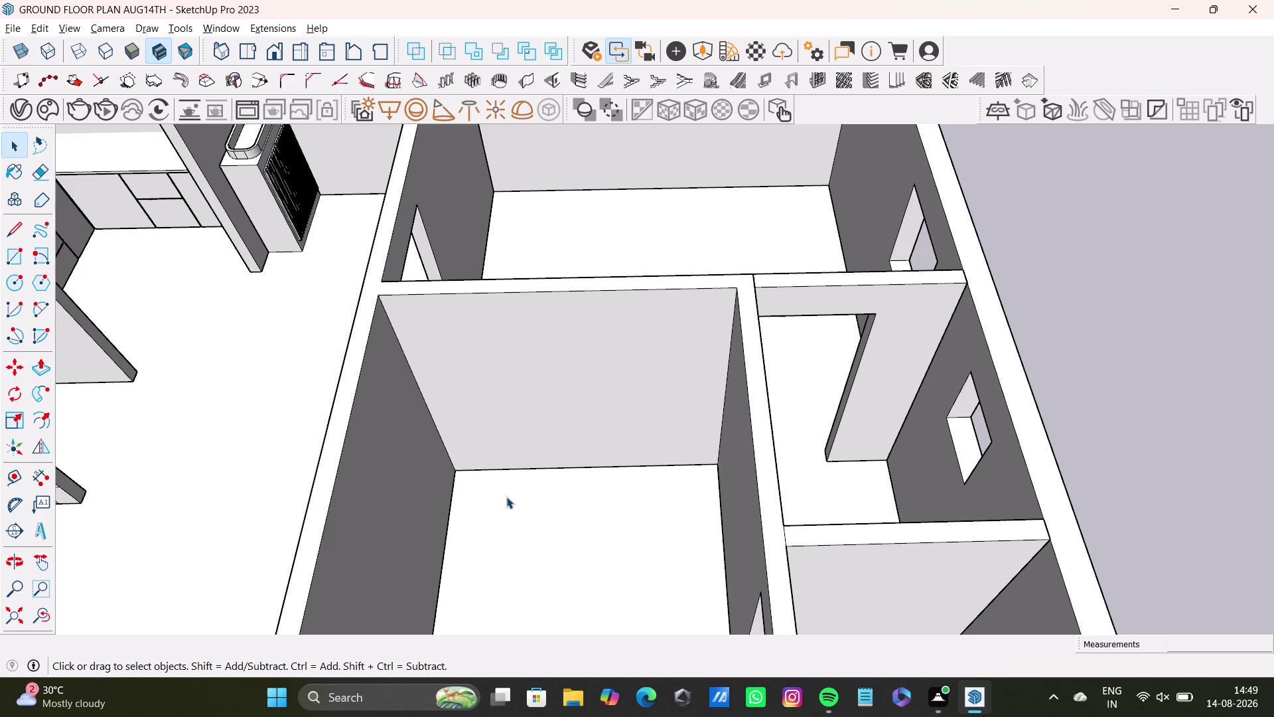
scroll(up, 3)
scroll(up, 3)
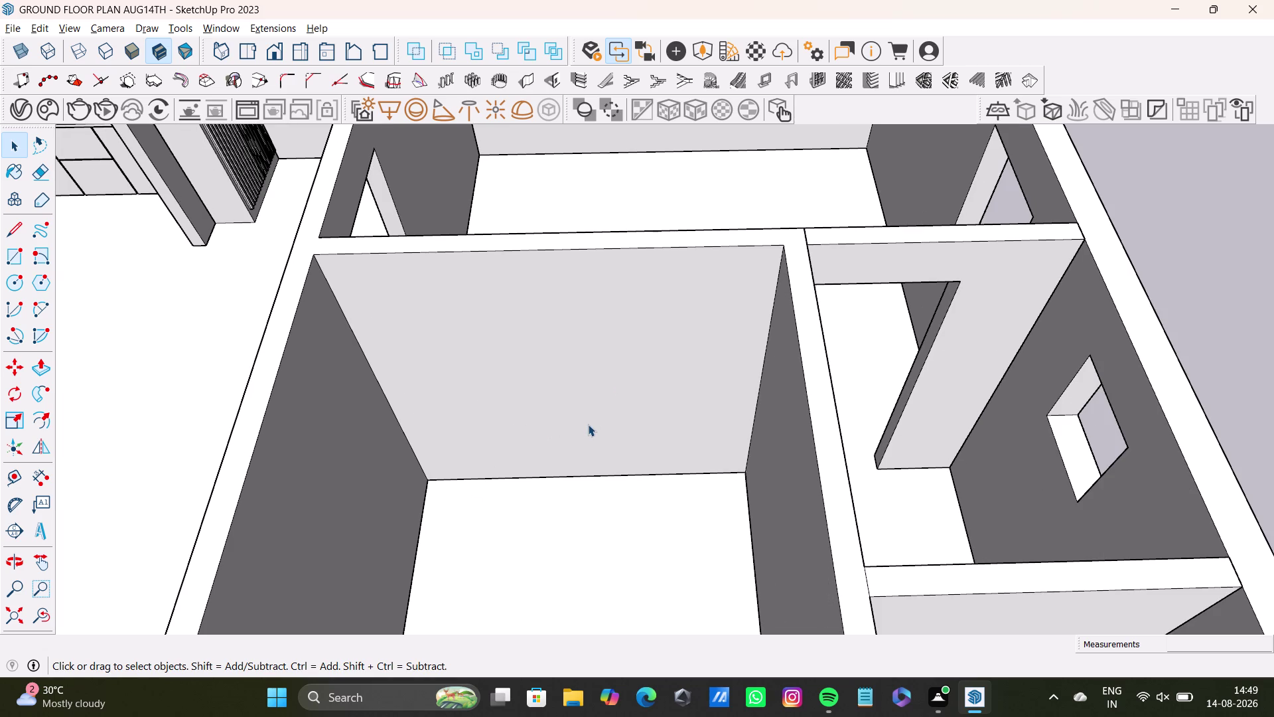